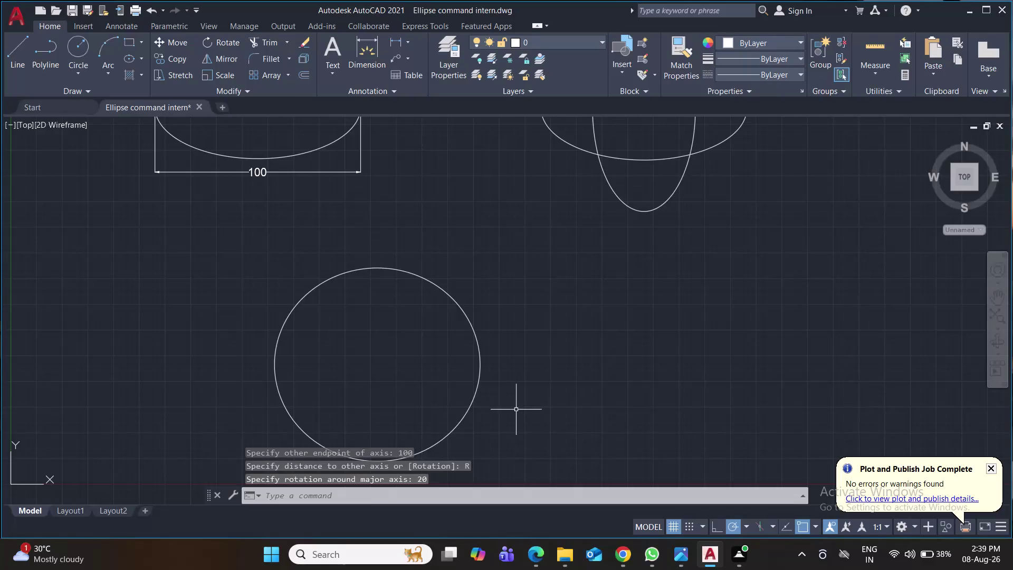
Pan to the circle-like ellipse and move it to a new spot with M.
middle_drag(516, 409, 336, 356)
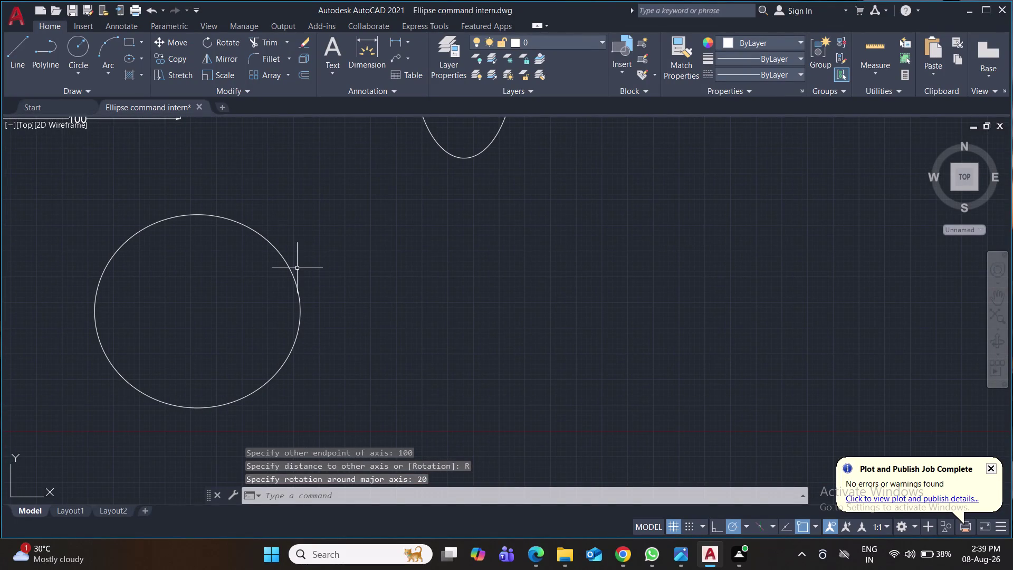
middle_drag(358, 227, 399, 257)
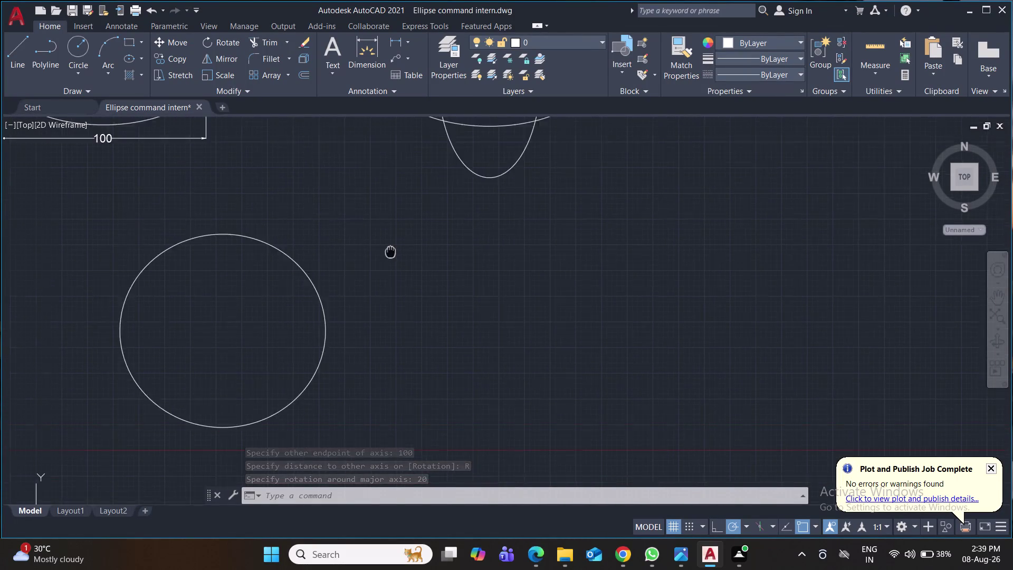
middle_drag(400, 257, 515, 256)
drag(452, 215, 458, 233)
click(215, 428)
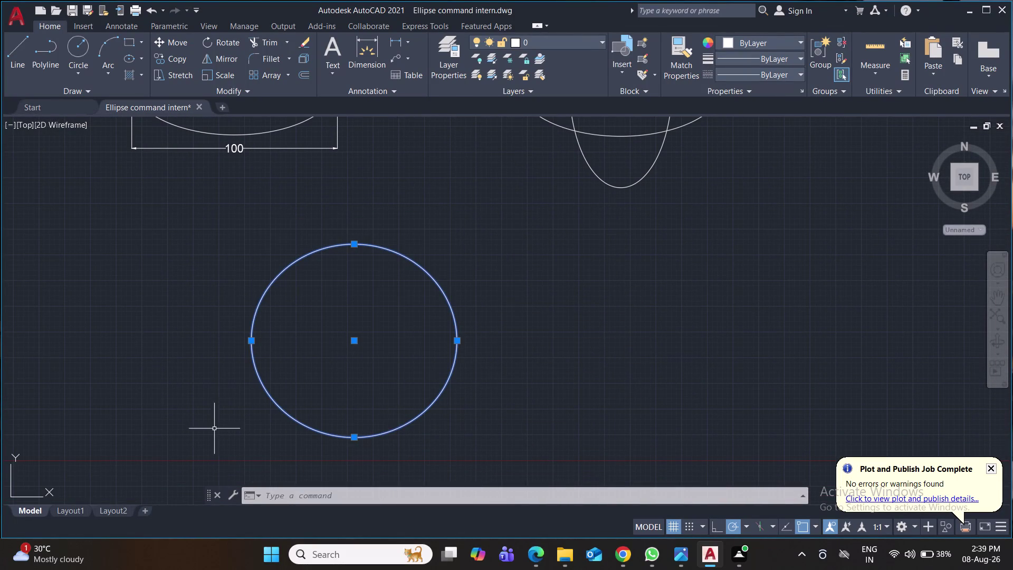
key(m)
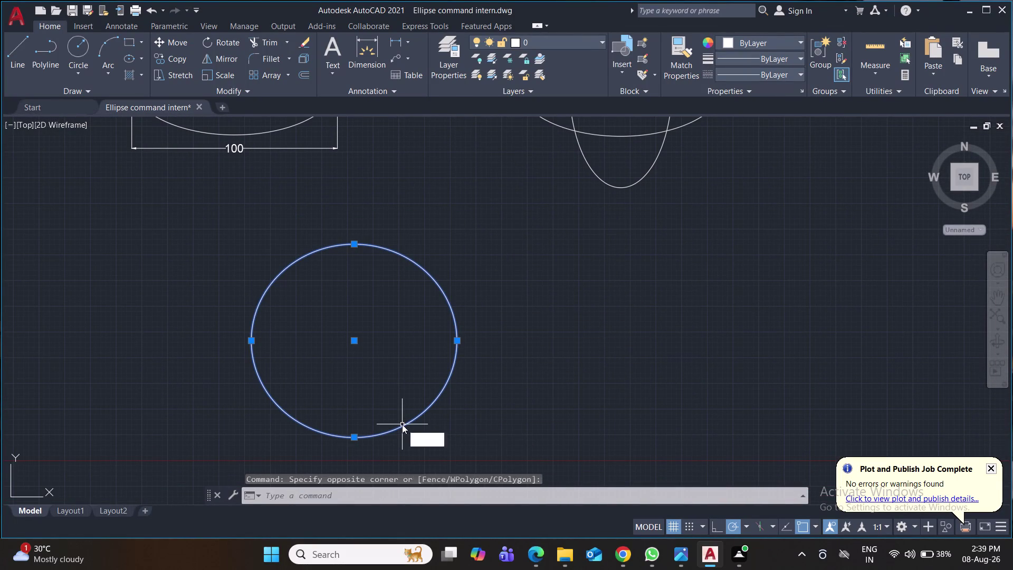
key(Return)
click(383, 368)
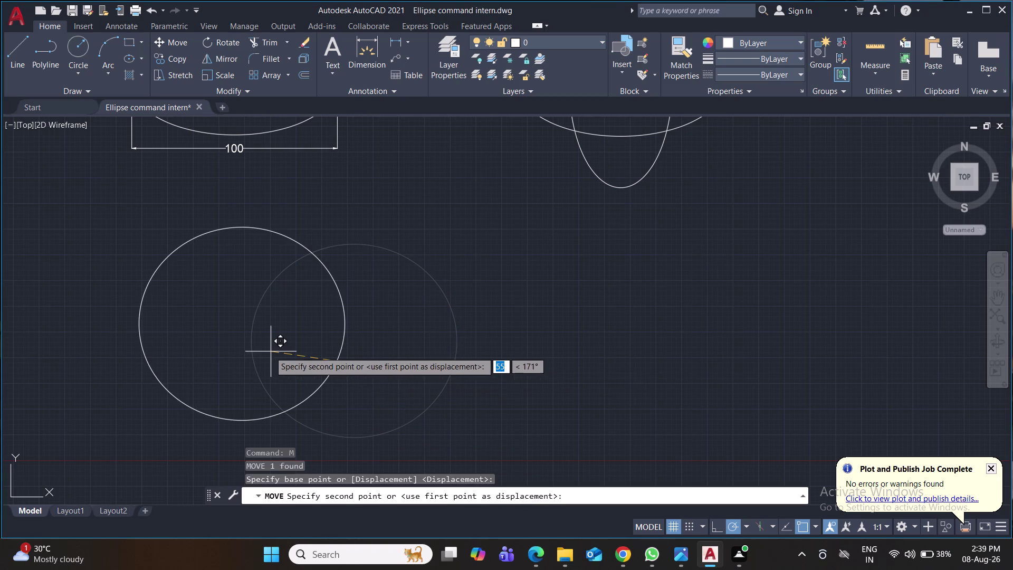
click(262, 359)
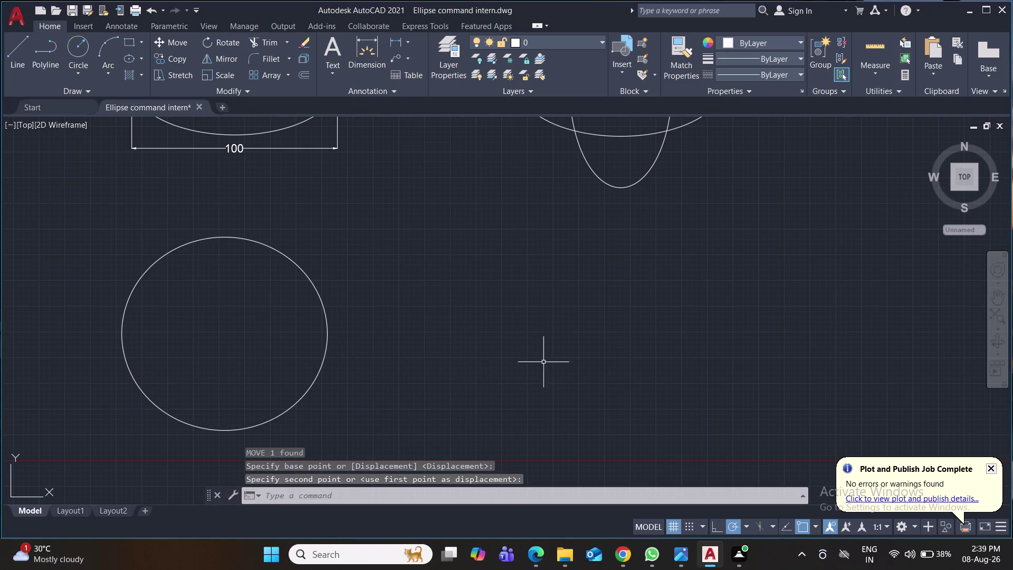
middle_drag(476, 374, 477, 349)
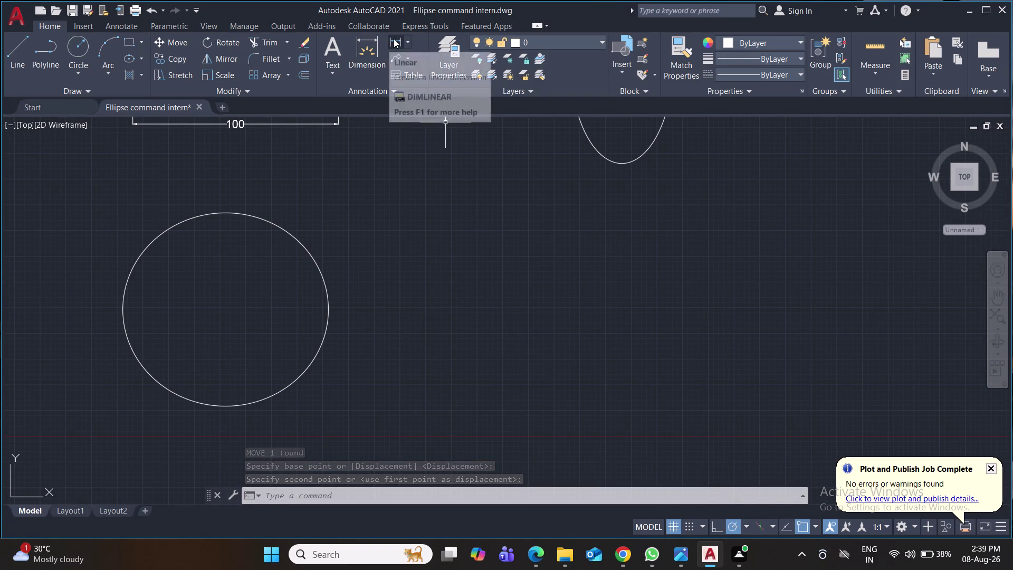
Dimension the ellipse's 100 width between its left and right quadrants, then save.
click(394, 39)
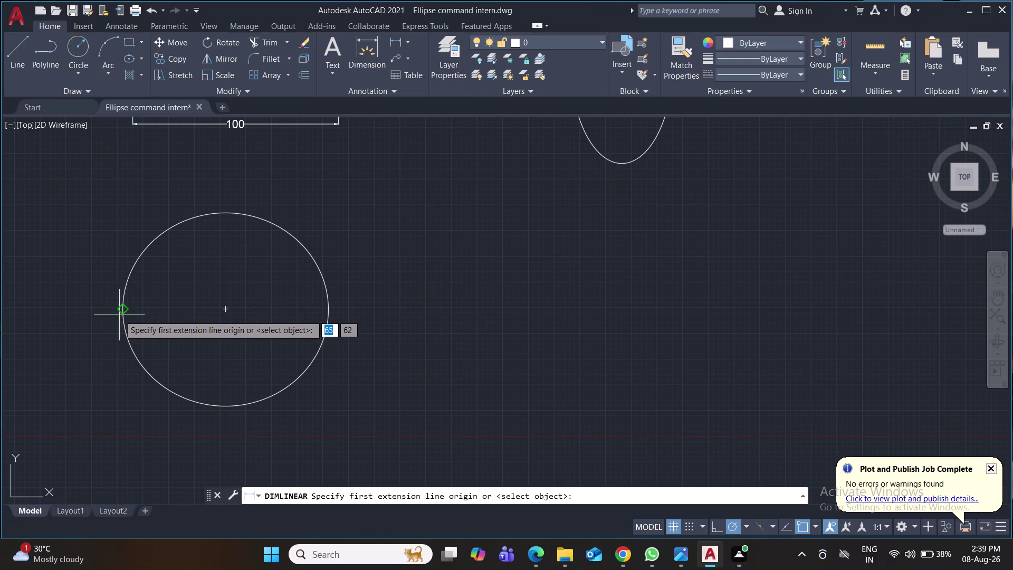
click(123, 309)
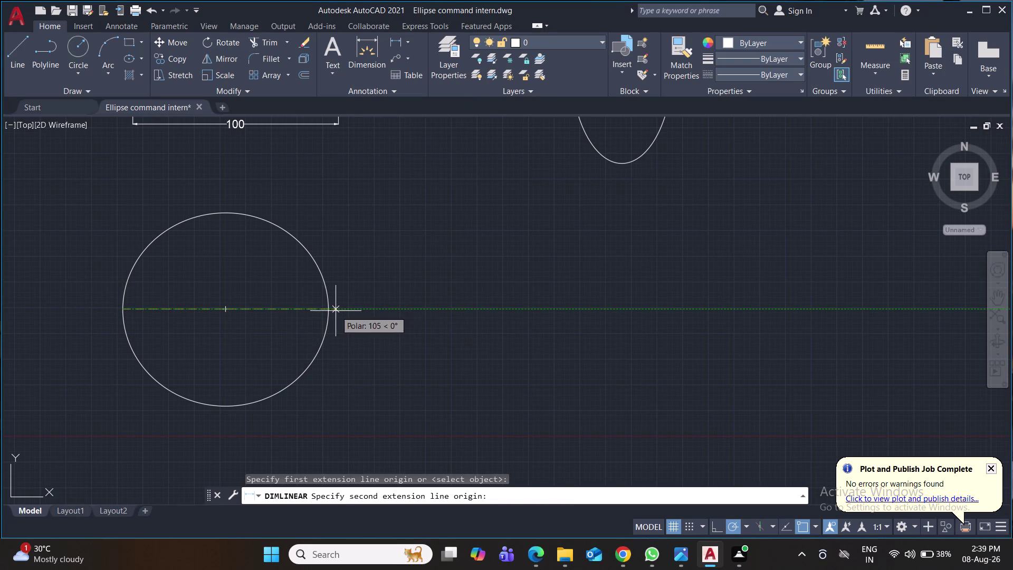
click(332, 312)
click(328, 441)
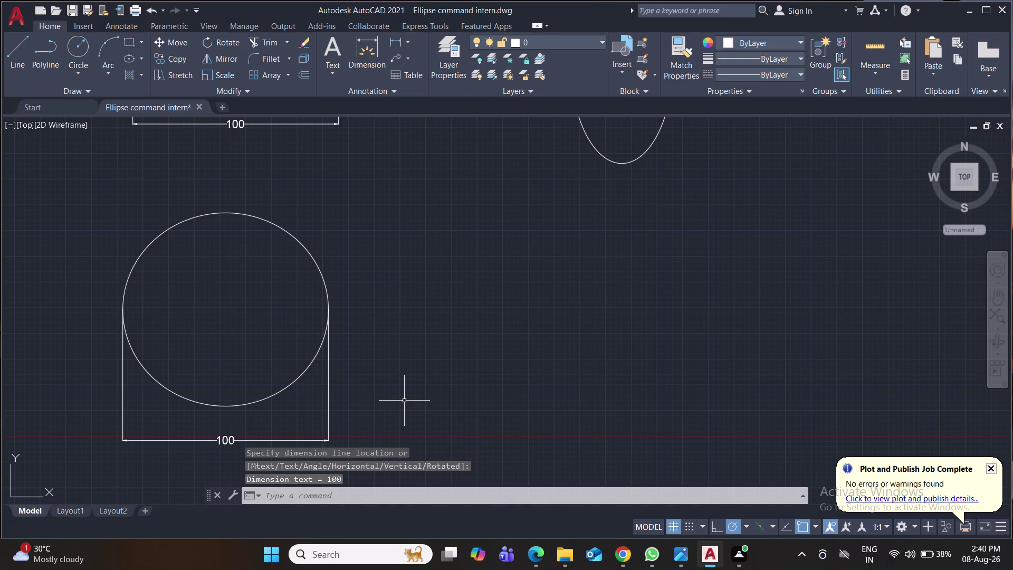
key(ctrl+s)
middle_drag(411, 392, 413, 356)
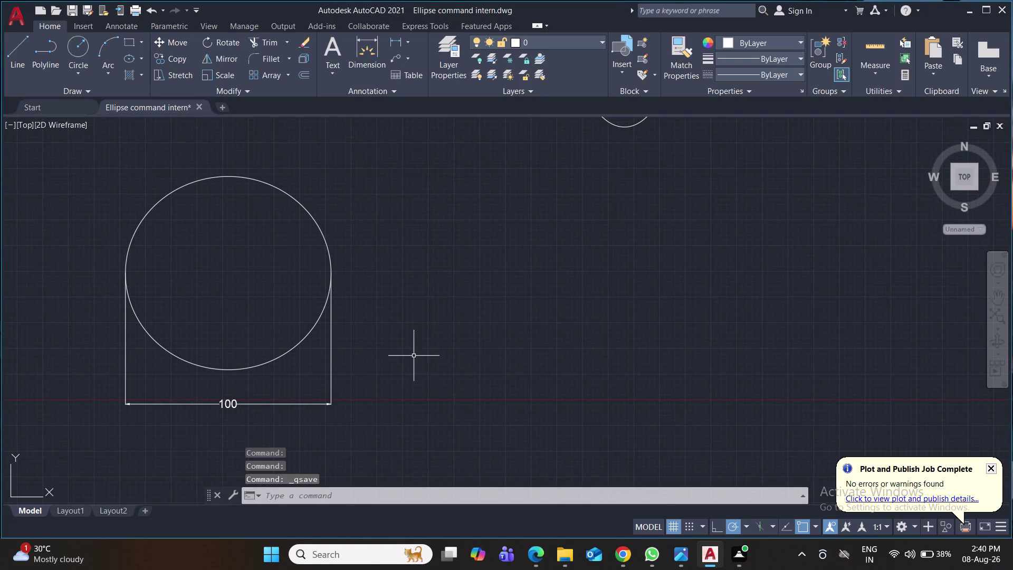
click(396, 57)
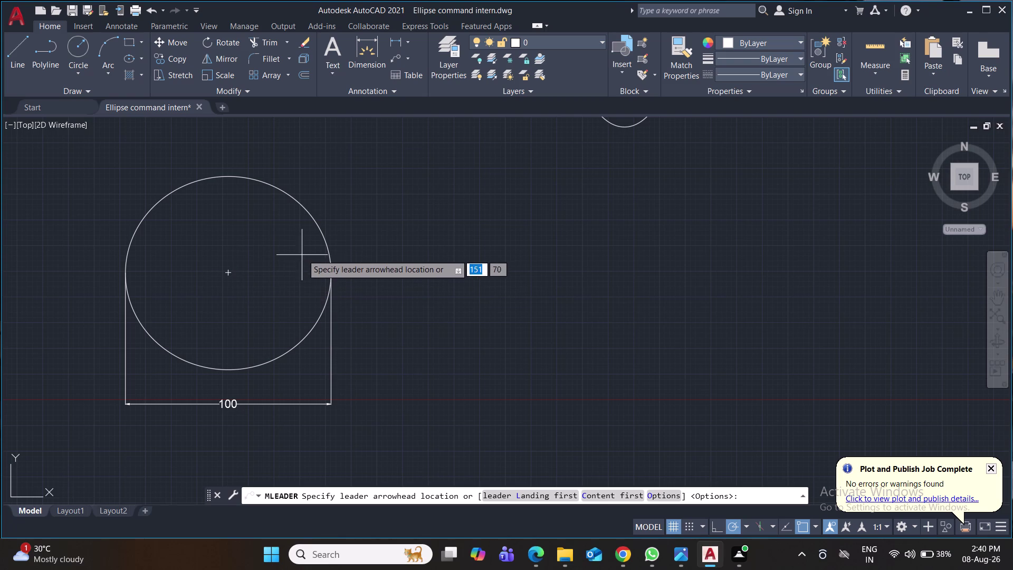
Add a multileader from the ellipse's upper-right edge reading 'Rotation of 20 degree'.
click(328, 244)
click(365, 241)
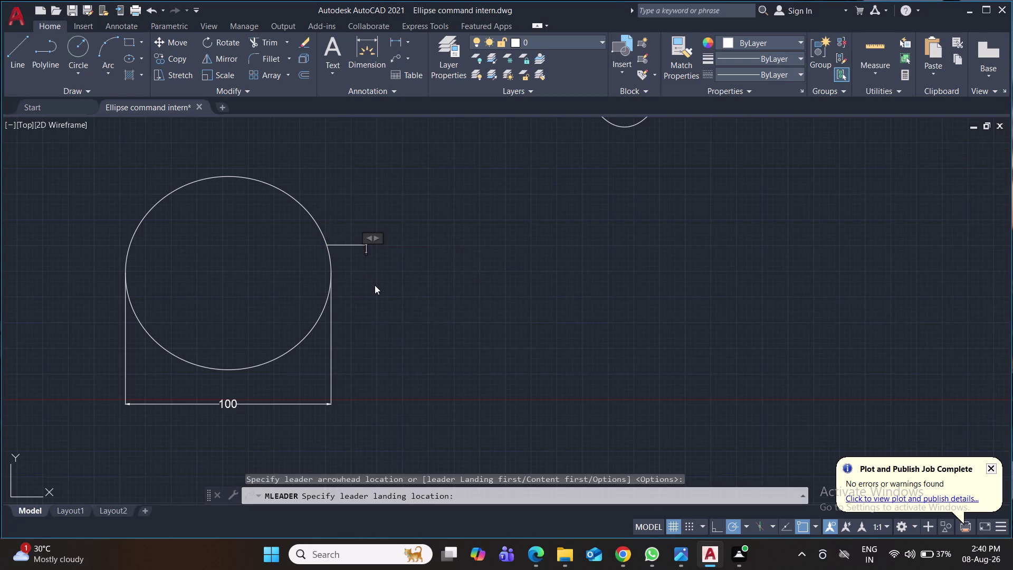
text(Ro)
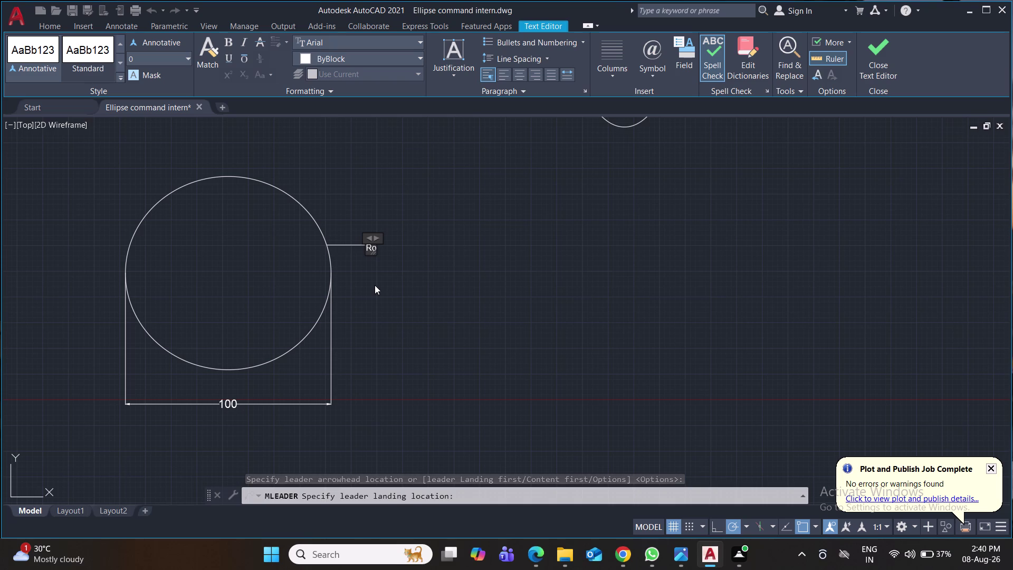
text(tation)
key(space)
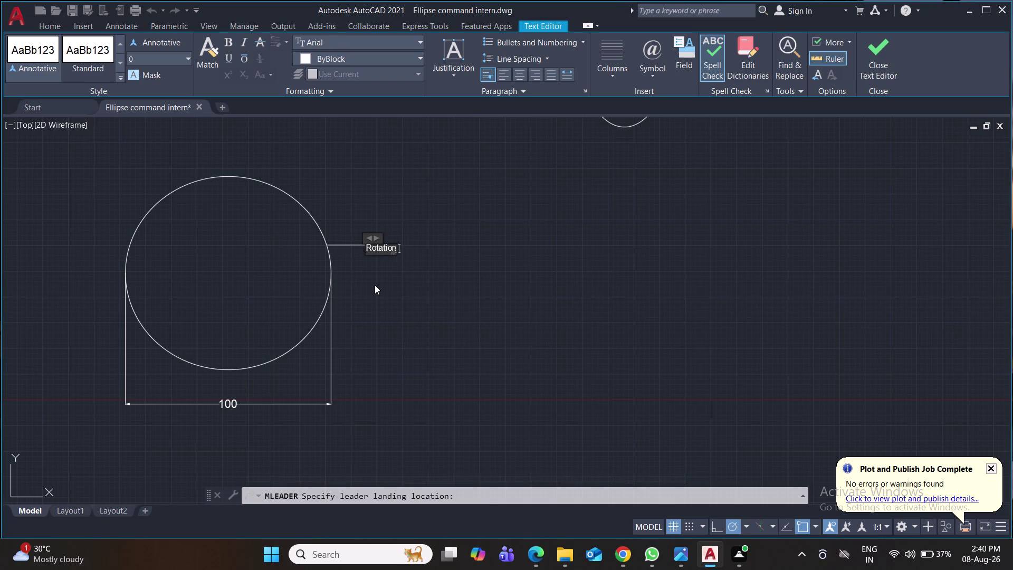
text(of 20)
key(space)
text(degree)
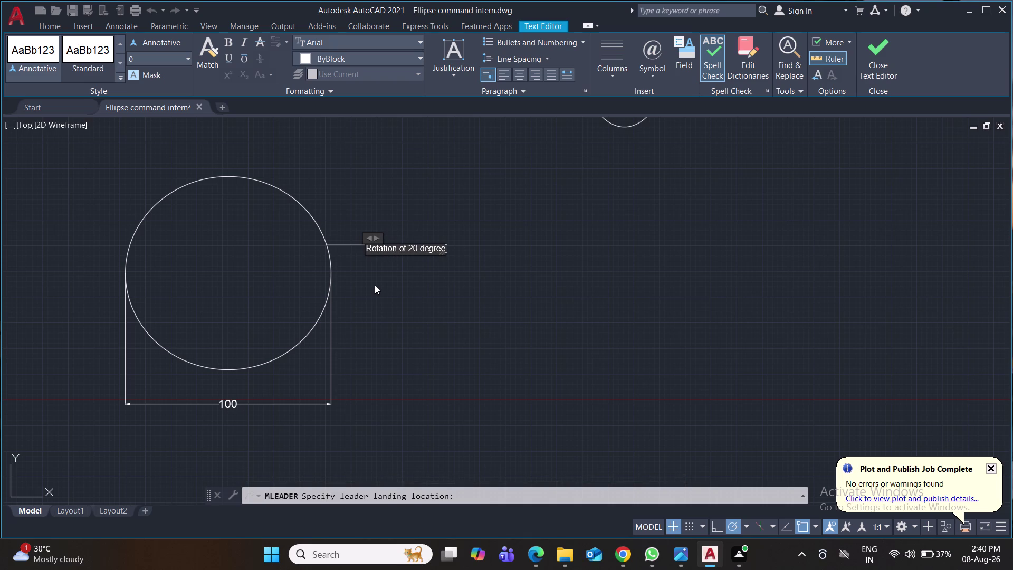
key(Return)
click(427, 306)
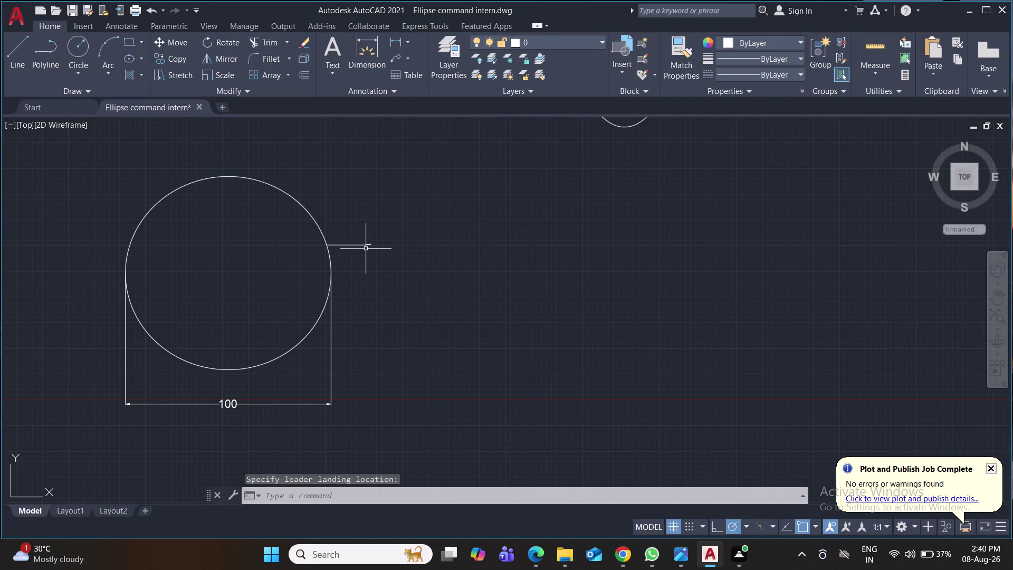
click(403, 94)
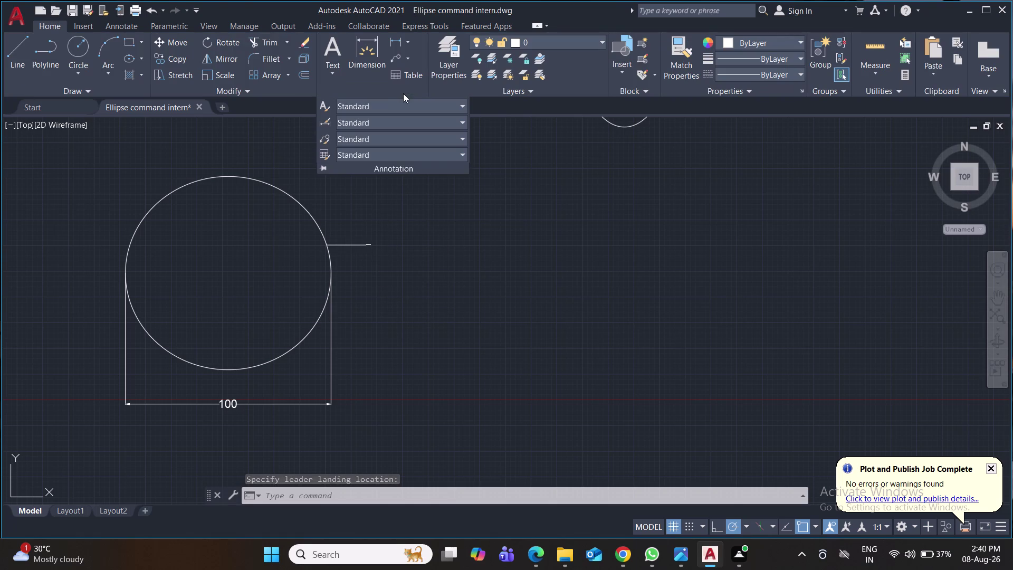
Change the Standard multileader style's text height to 4.
click(463, 139)
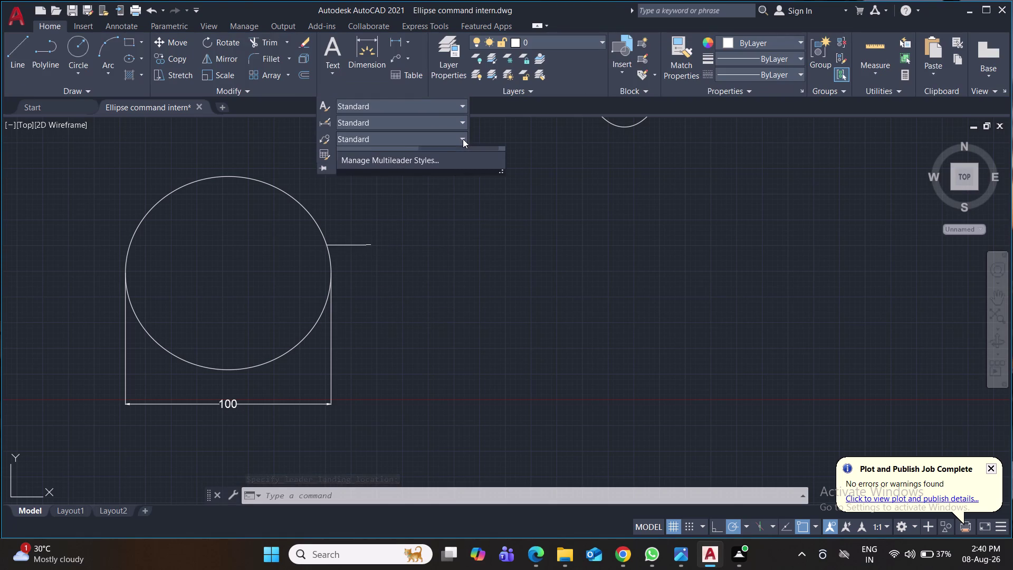
click(453, 219)
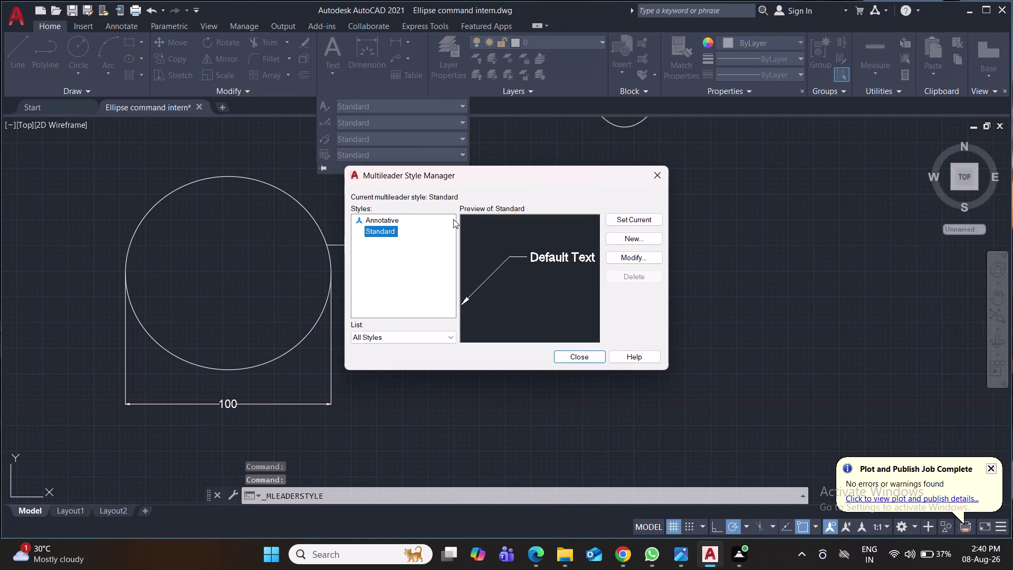
click(636, 259)
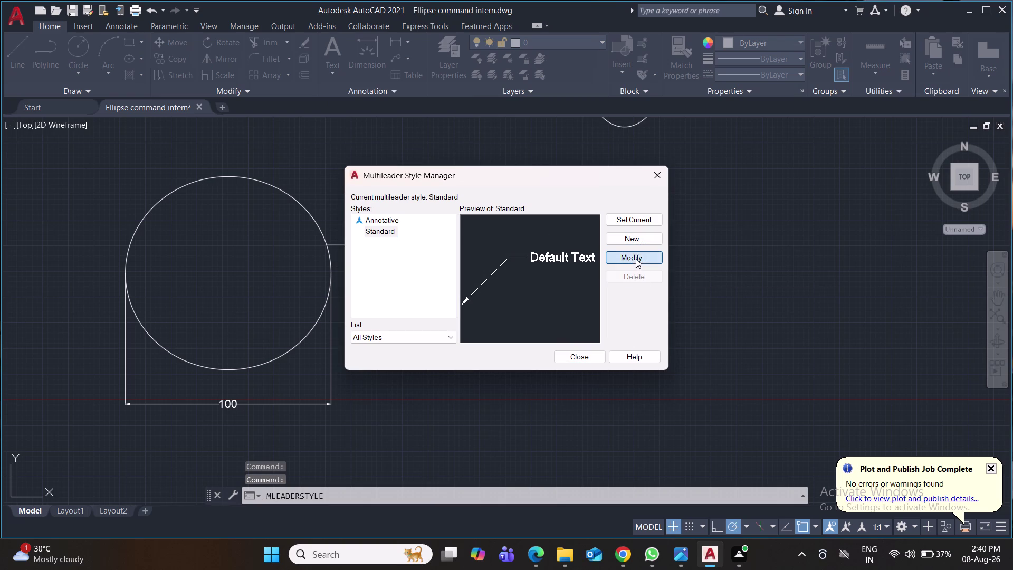
click(397, 140)
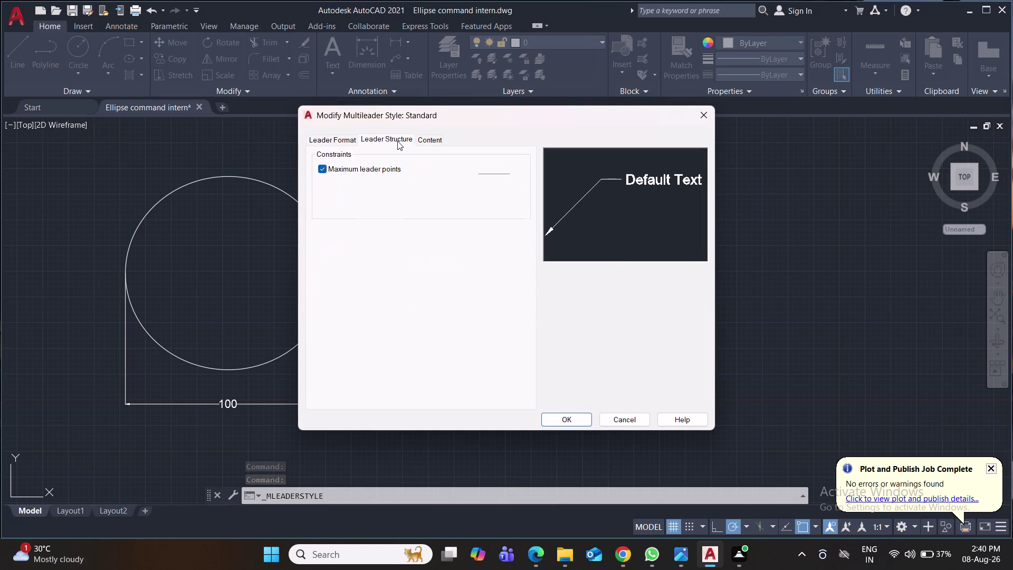
click(434, 140)
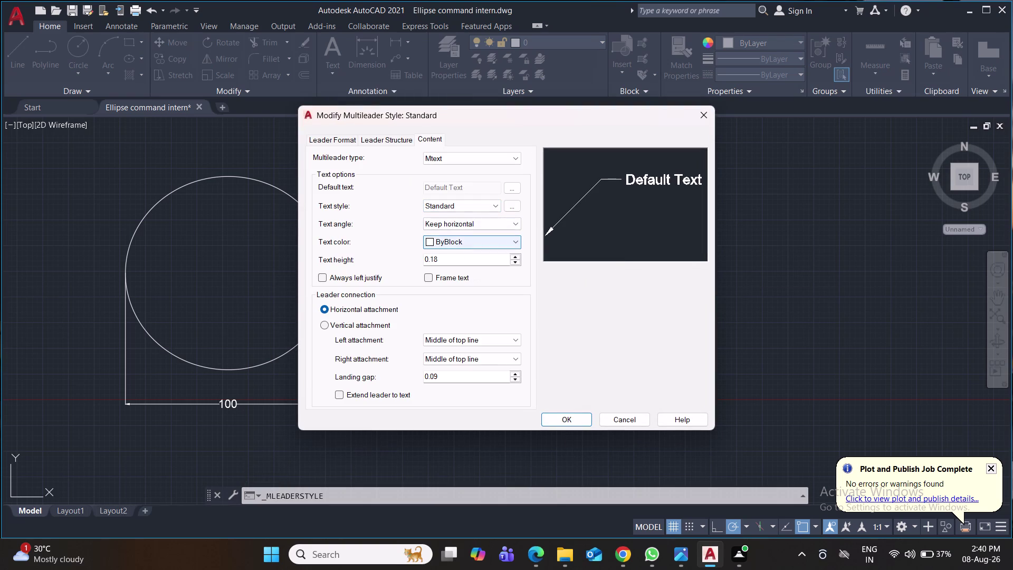
drag(467, 259, 409, 263)
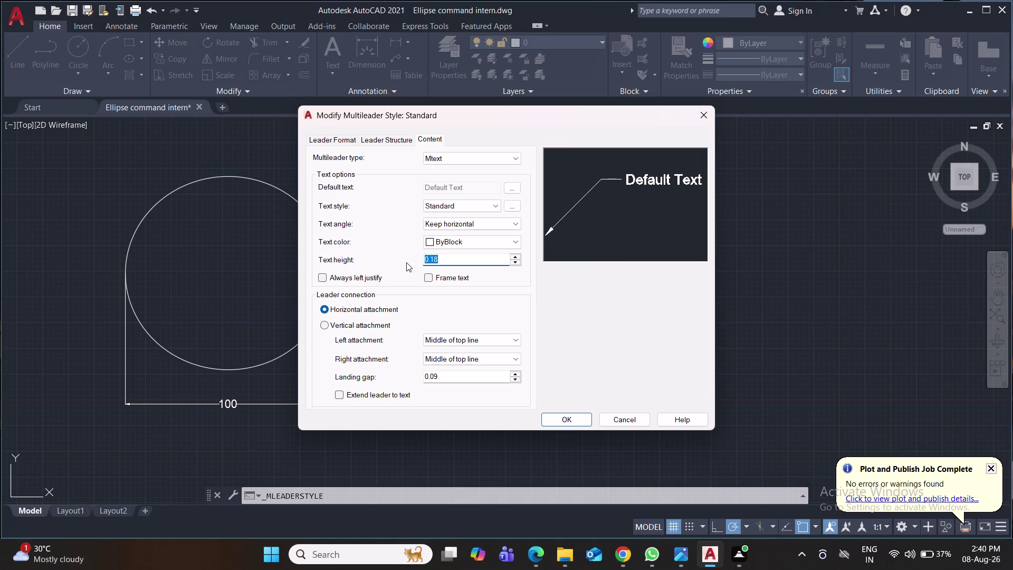
key(4)
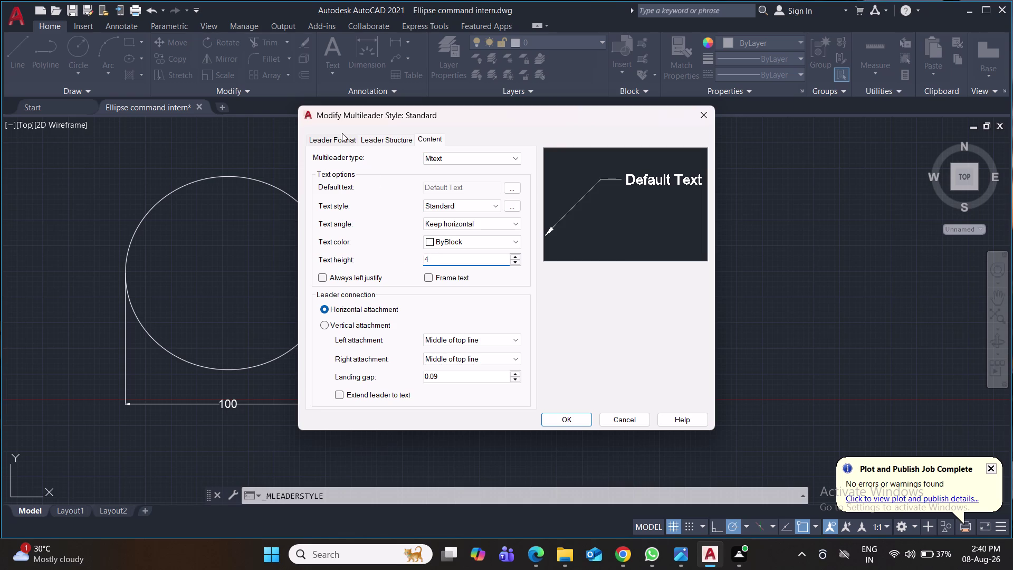
click(342, 131)
click(570, 424)
click(638, 219)
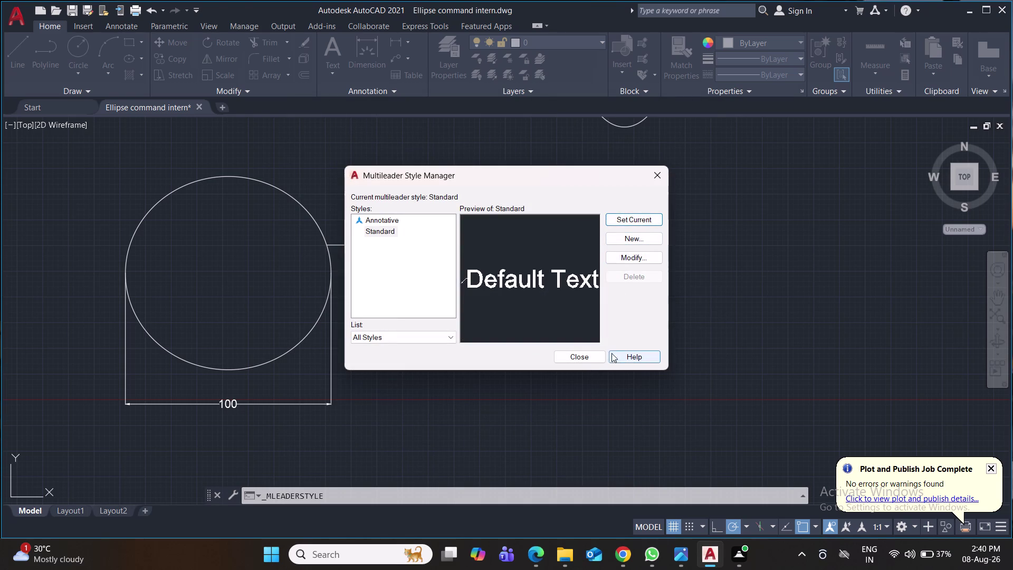
click(589, 359)
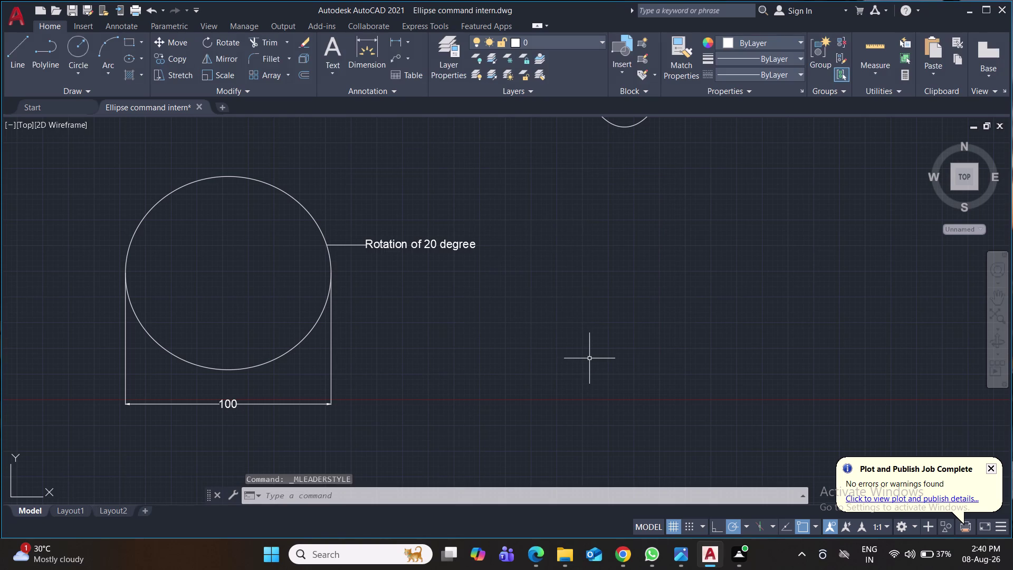
Draw a 100-unit horizontal line in the empty space right of the ellipse.
middle_drag(661, 334, 494, 341)
text(el)
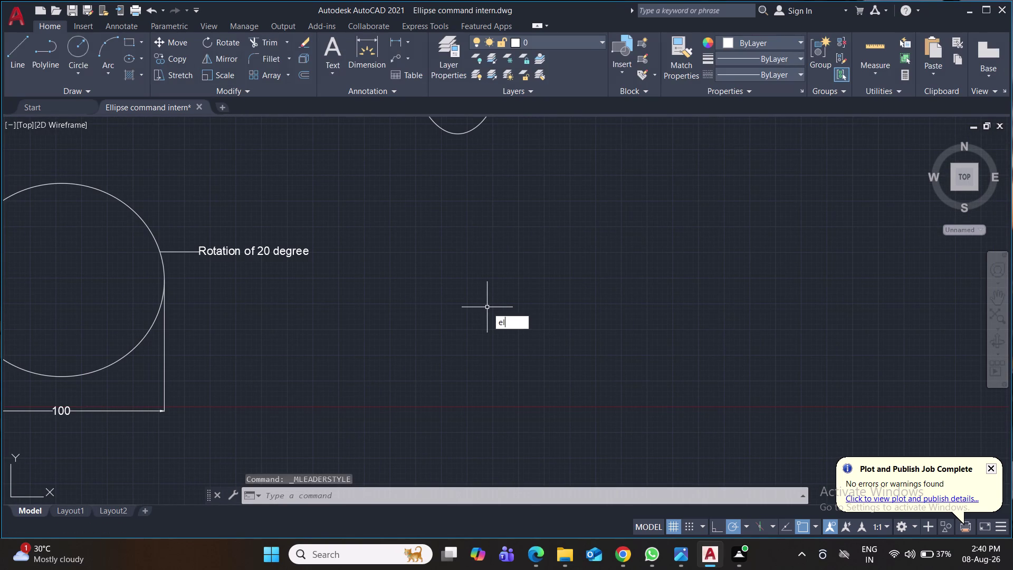
key(Return)
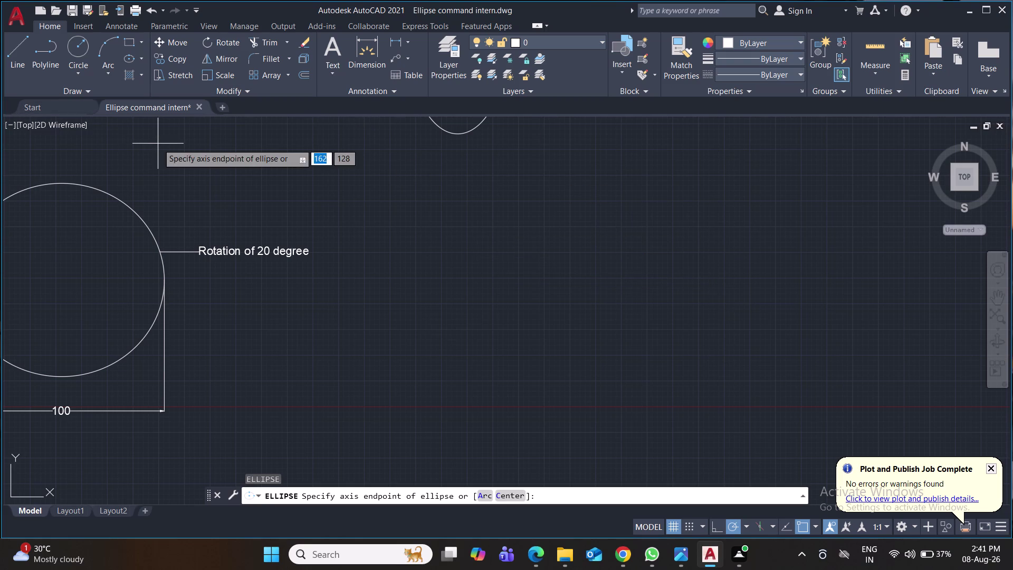
key(Escape)
click(15, 54)
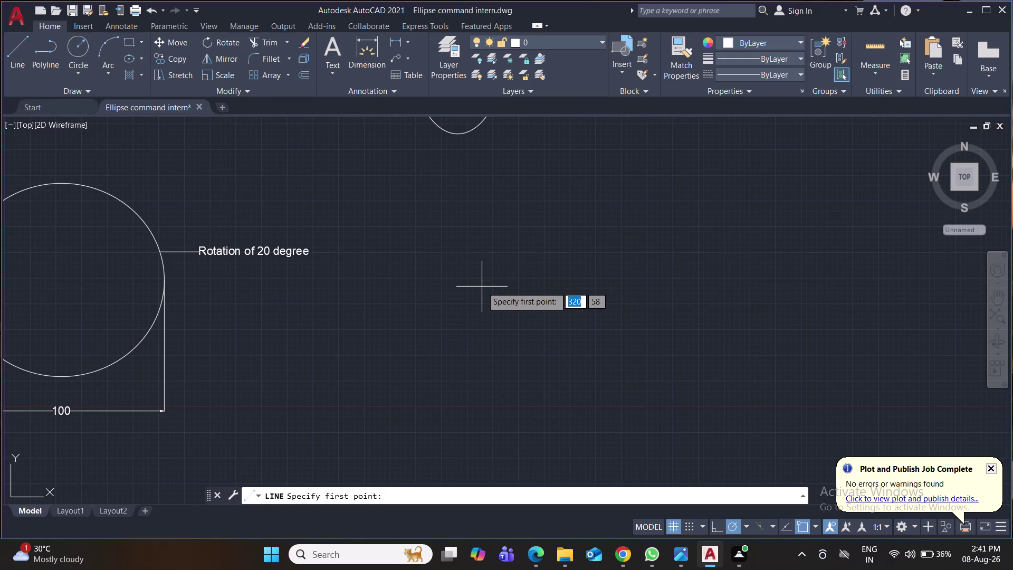
click(465, 280)
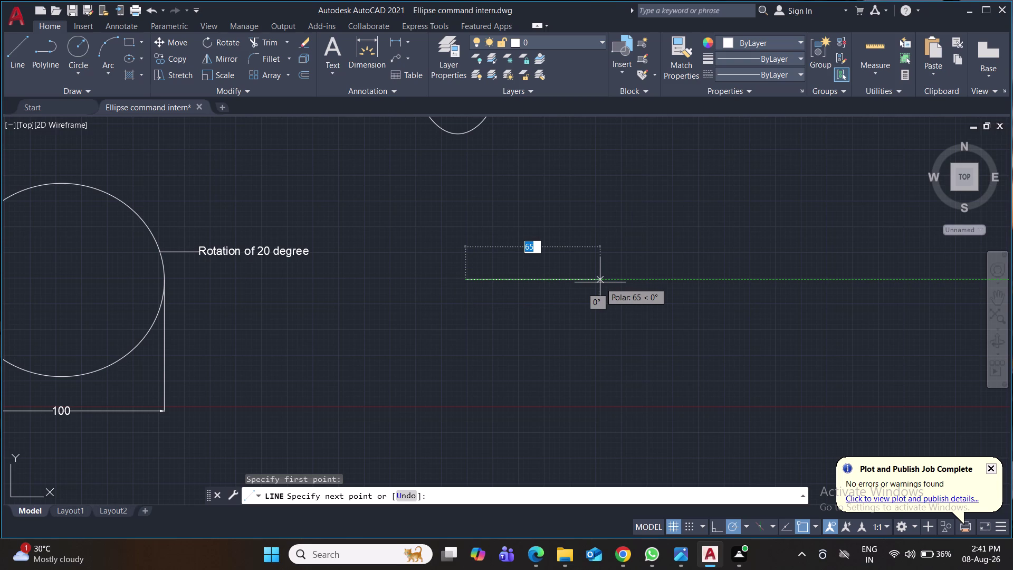
text(100)
key(Return)
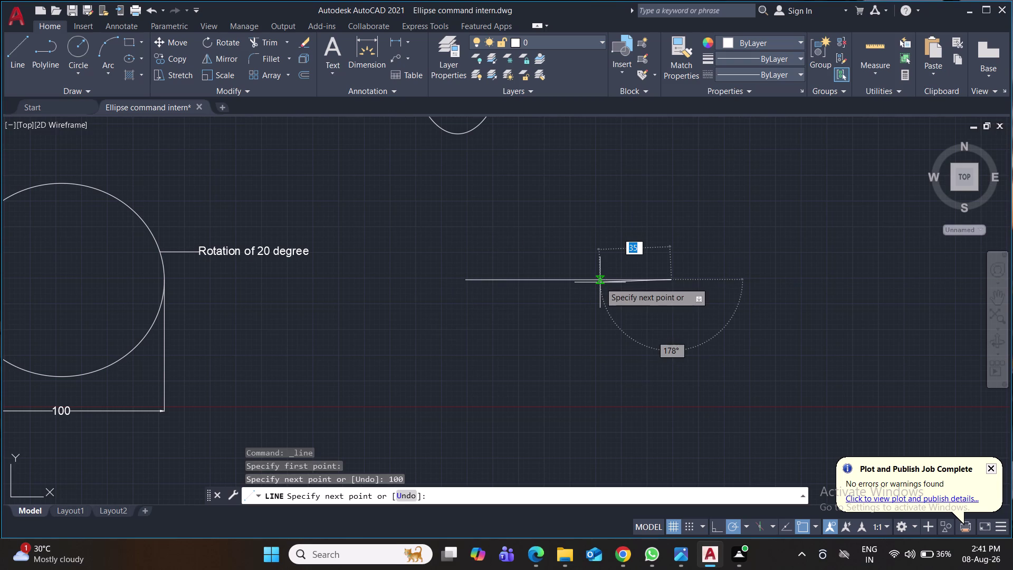
key(Return)
key(space)
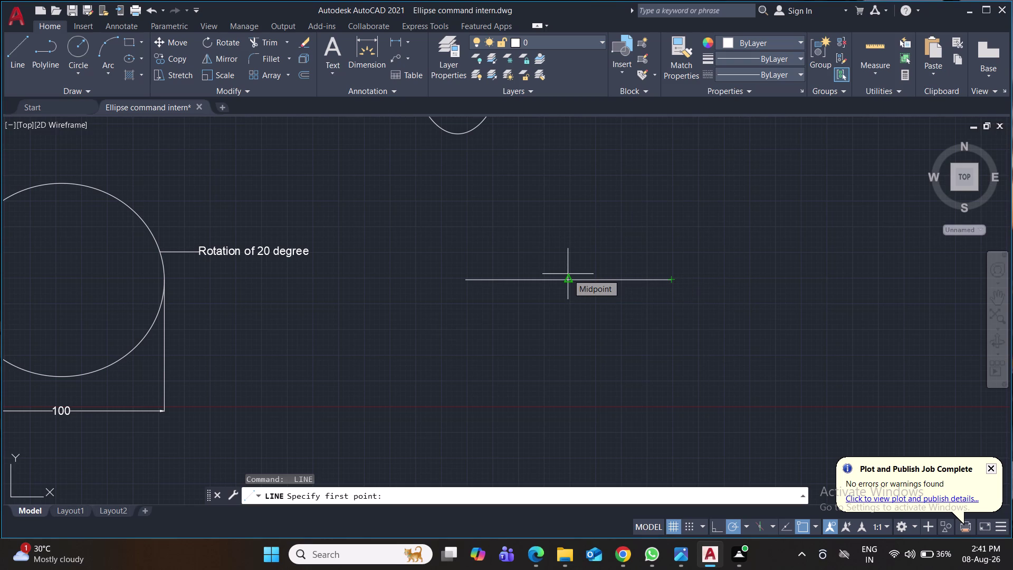
Undo the misplaced 50-unit segment and restart the Line command.
text(50)
key(Return)
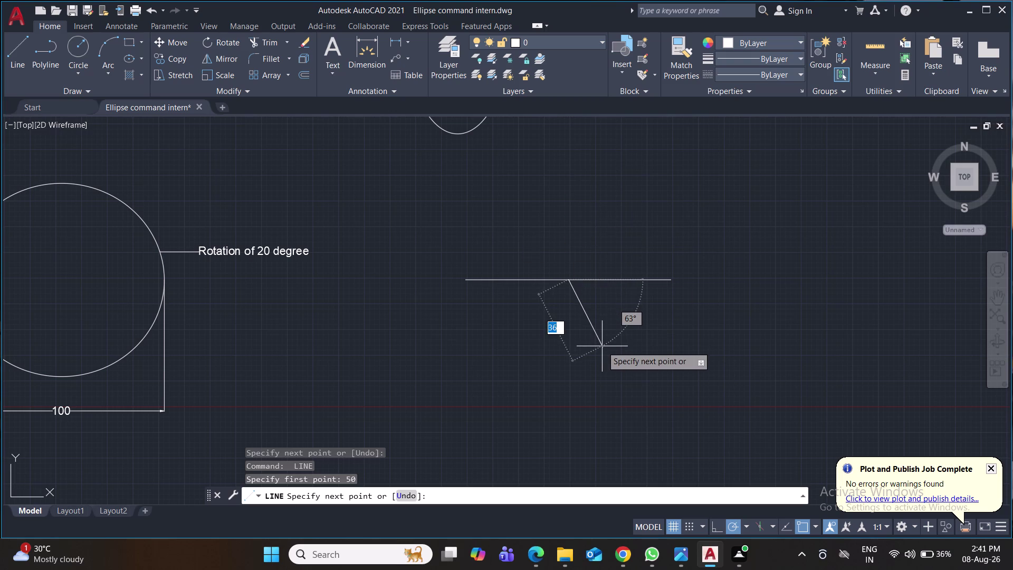
key(ctrl+z)
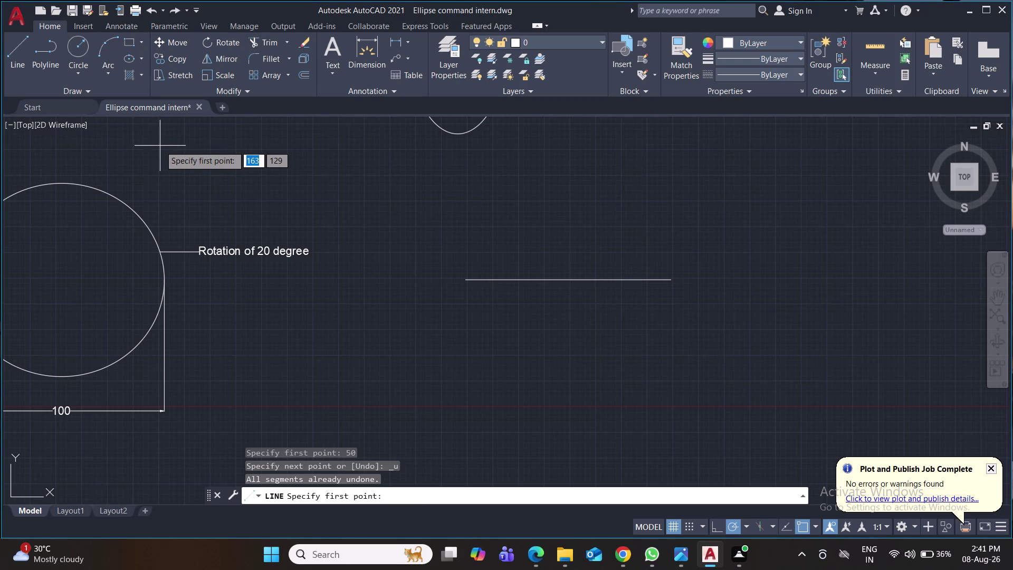
key(l)
key(Return)
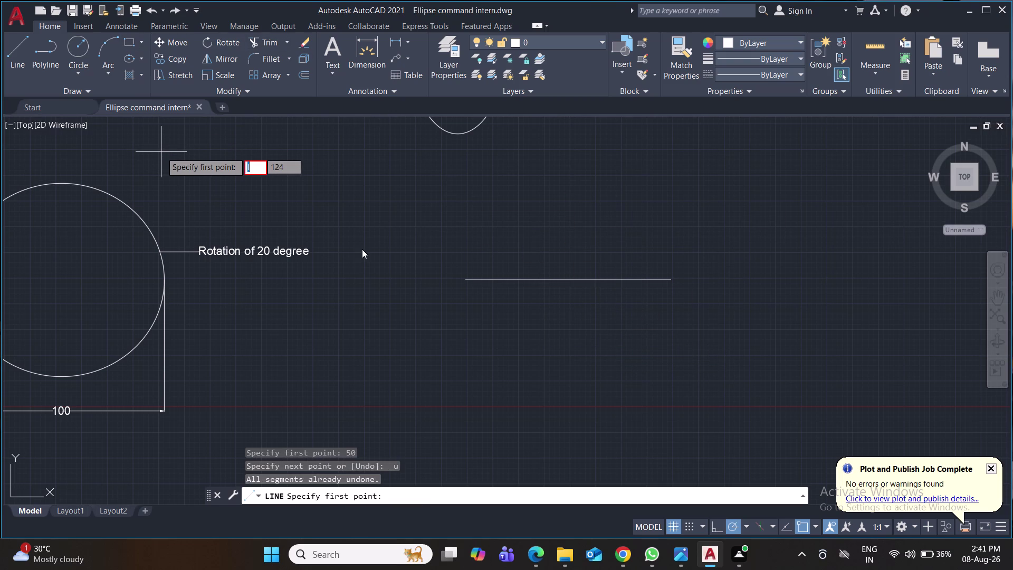
key(Escape)
key(l)
key(Return)
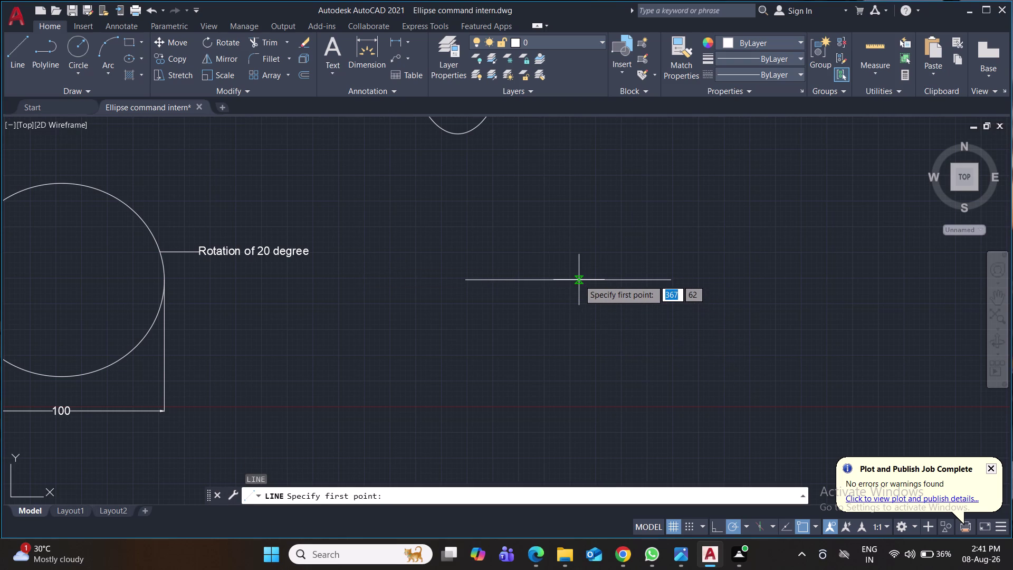
Draw a 50-unit vertical line up from the horizontal line's midpoint.
click(568, 279)
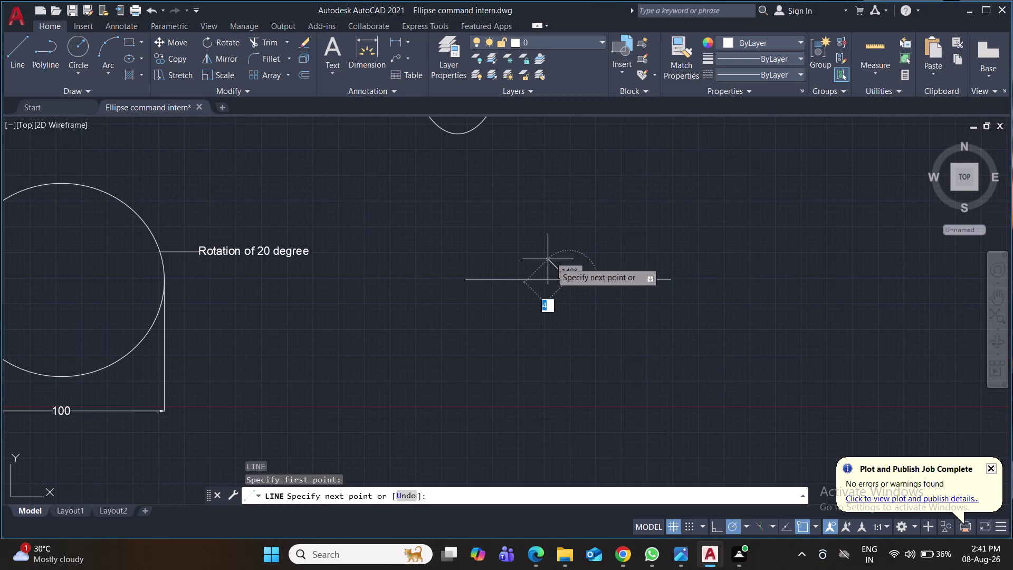
text(50)
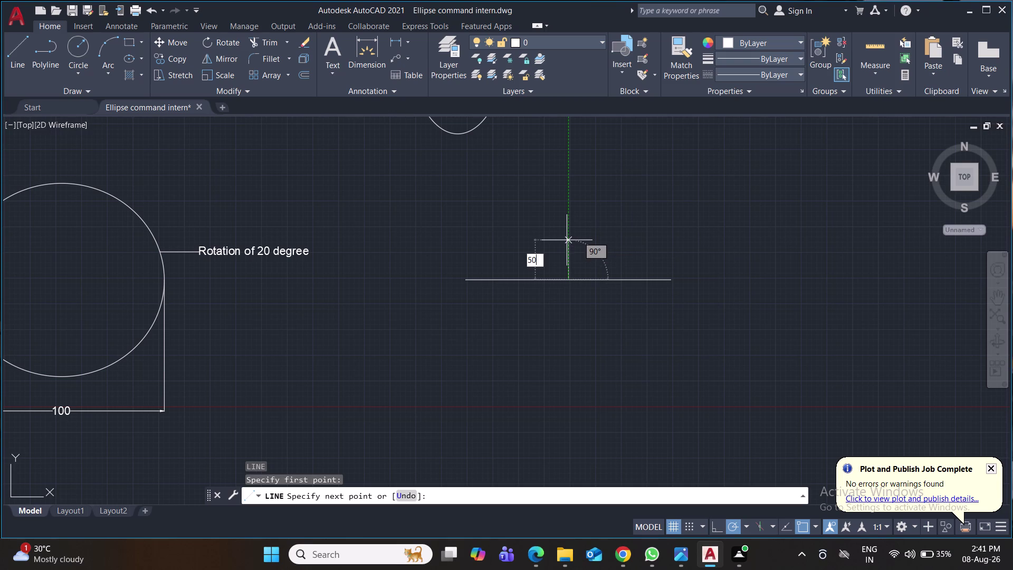
key(Return)
key(Return)
key(space)
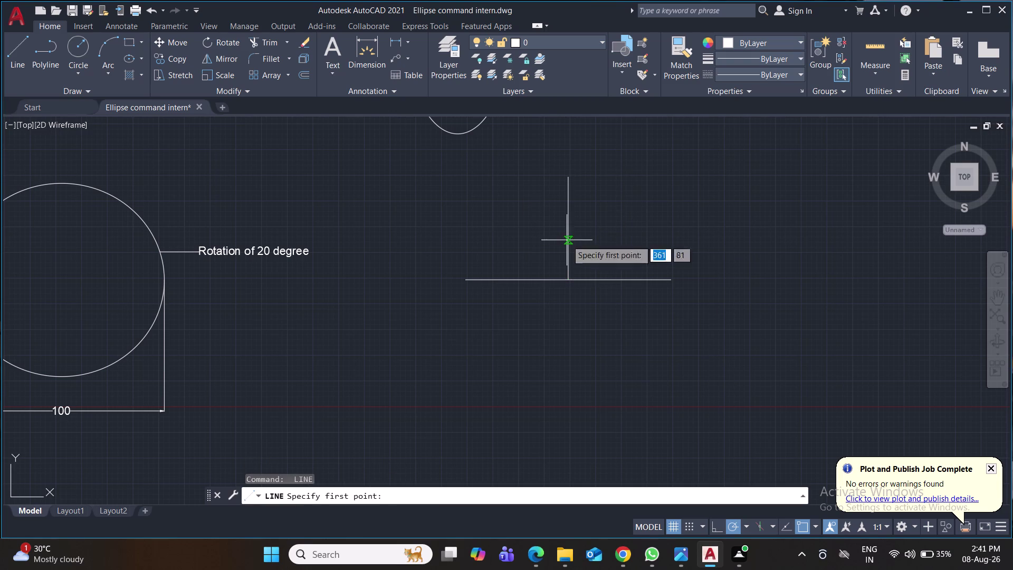
click(569, 280)
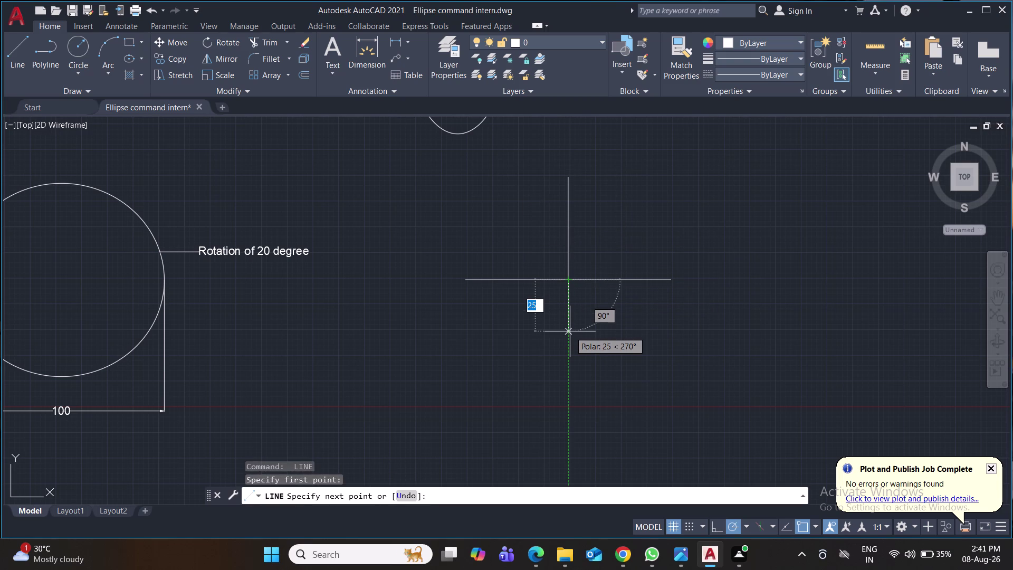
key(Escape)
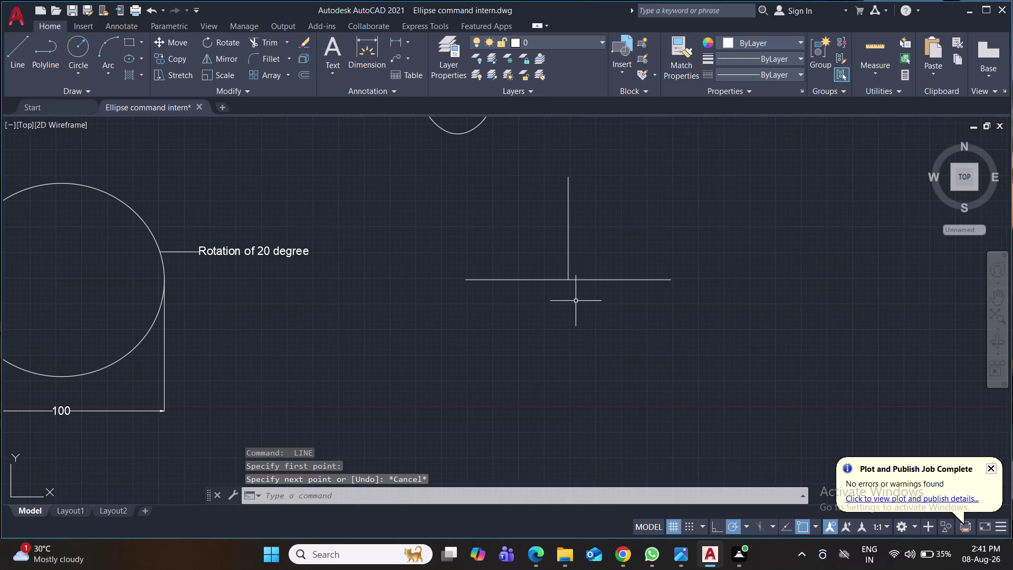
Delete the too-long vertical line.
click(566, 261)
click(569, 262)
click(569, 261)
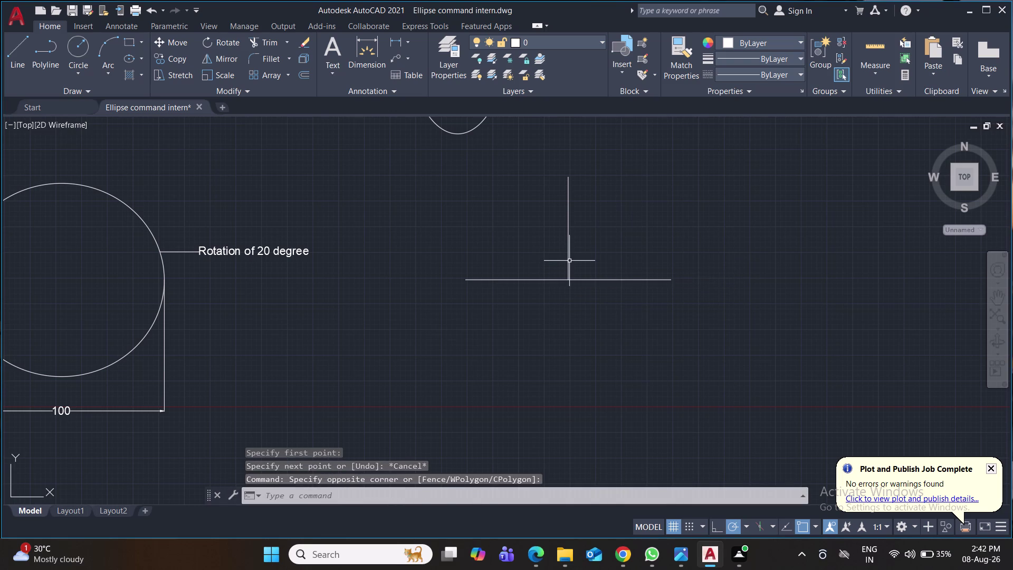
key(Delete)
click(567, 257)
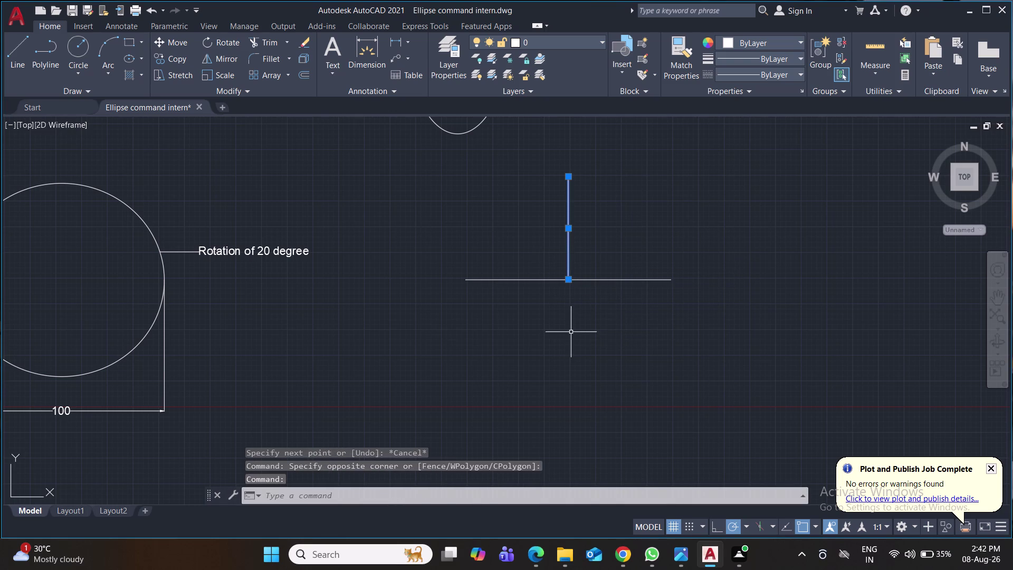
key(Delete)
Draw 25-unit lines up and down from the midpoint, then save.
key(l)
key(Return)
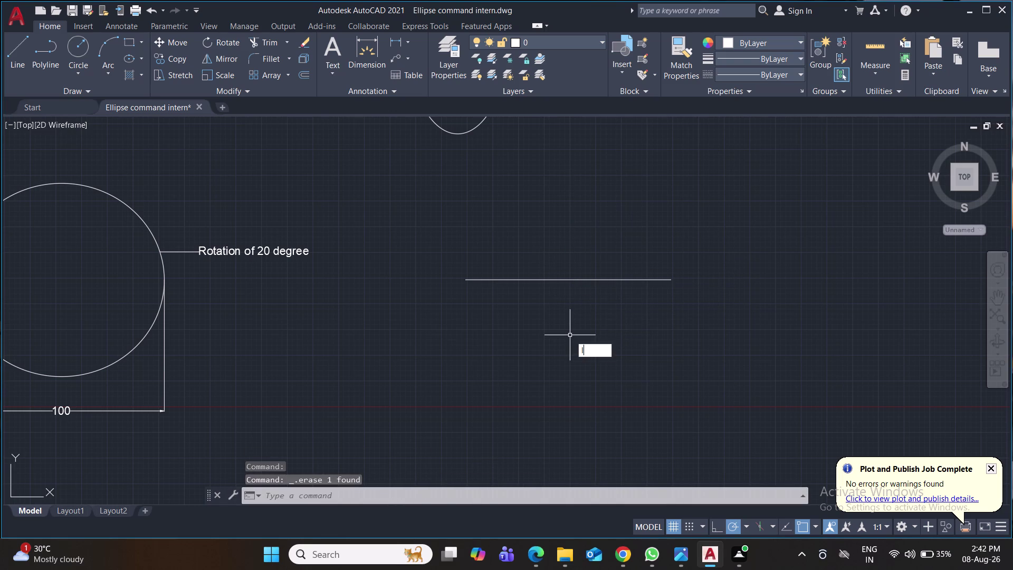
click(568, 282)
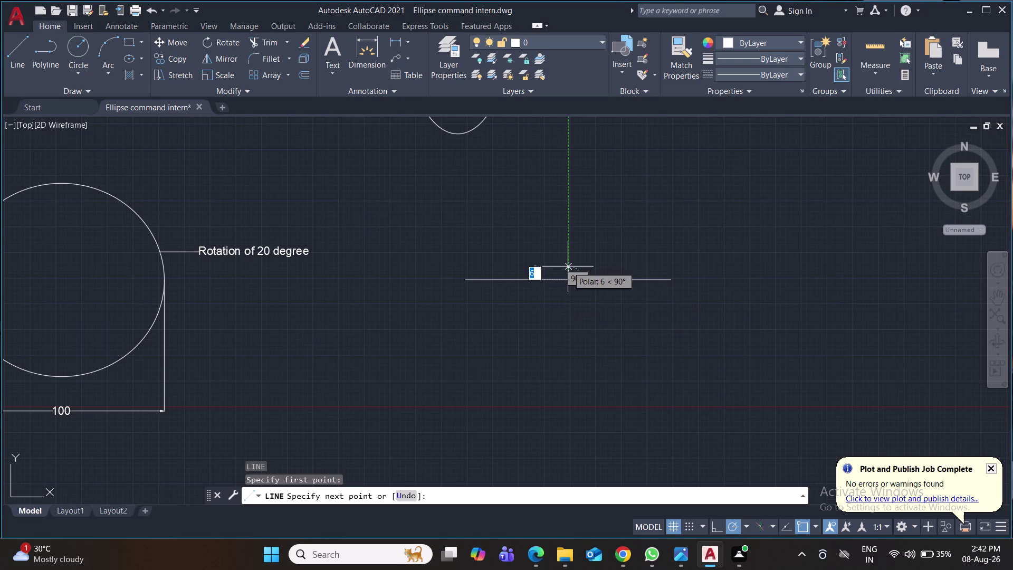
text(25)
key(Return)
key(Return)
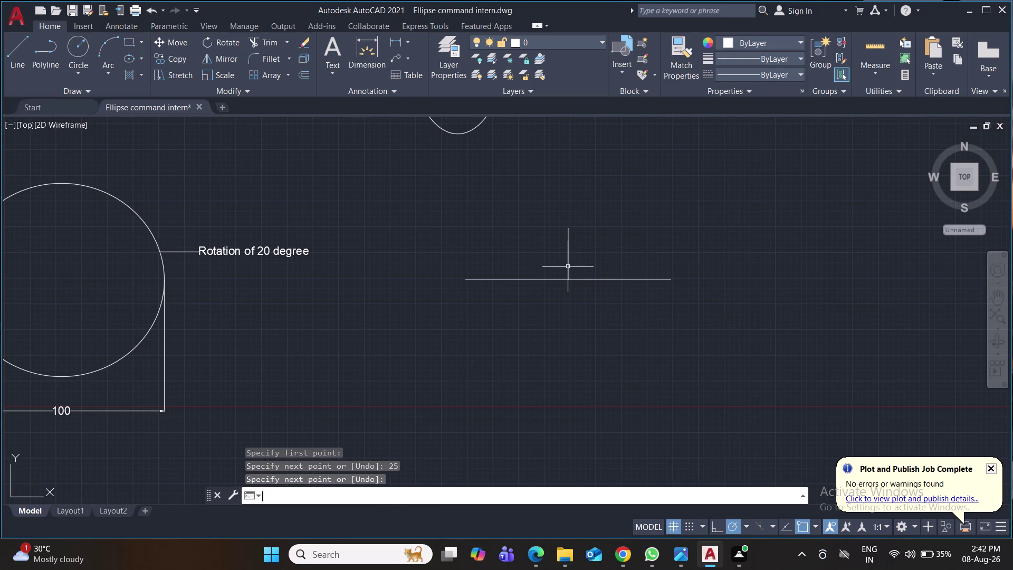
key(space)
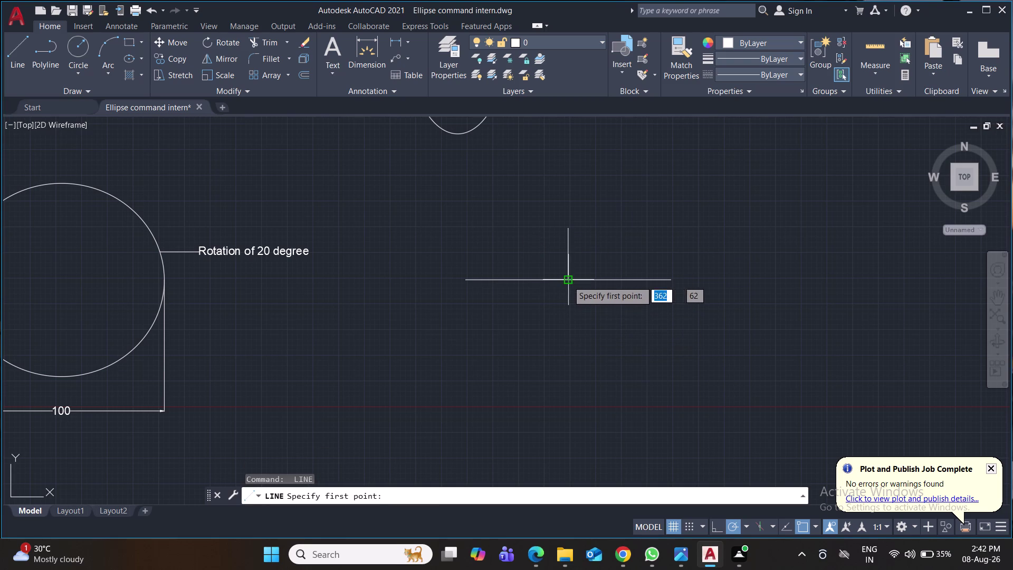
click(568, 281)
text(25)
key(Return)
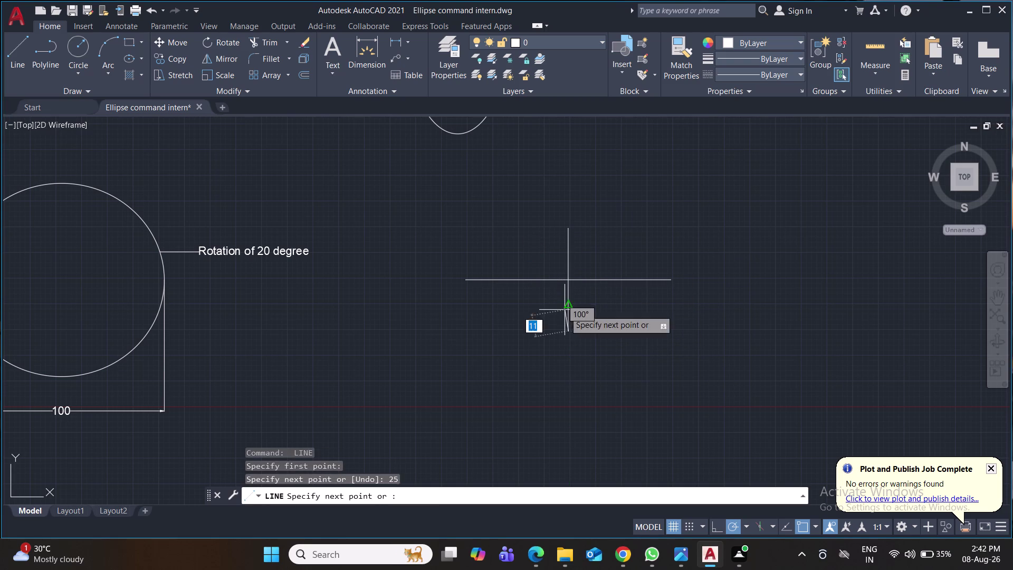
key(Return)
key(ctrl+s)
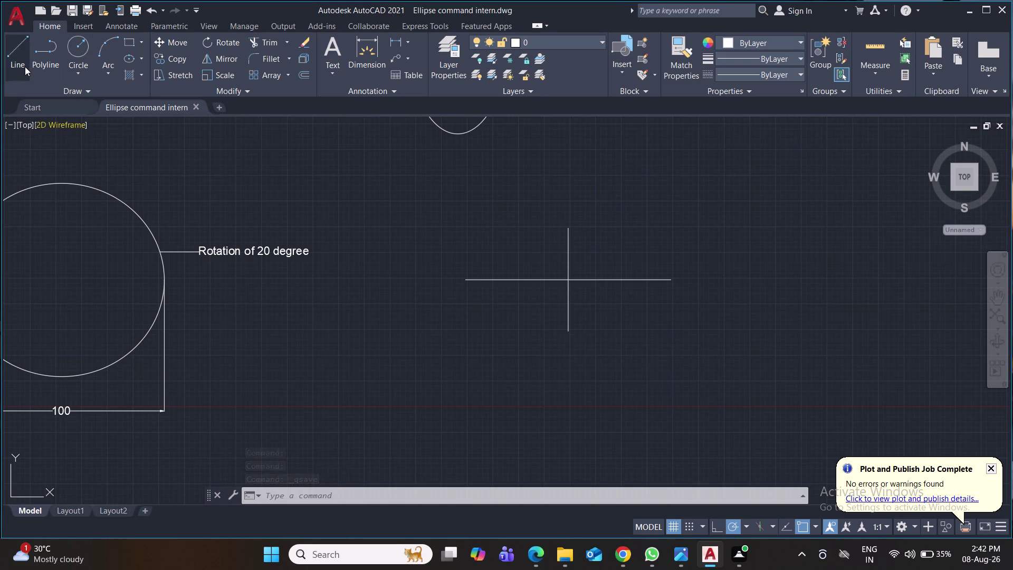
Draw an elliptical arc on the vertical line's endpoints, other axis 50, from 45° to 270°, and save.
text(el)
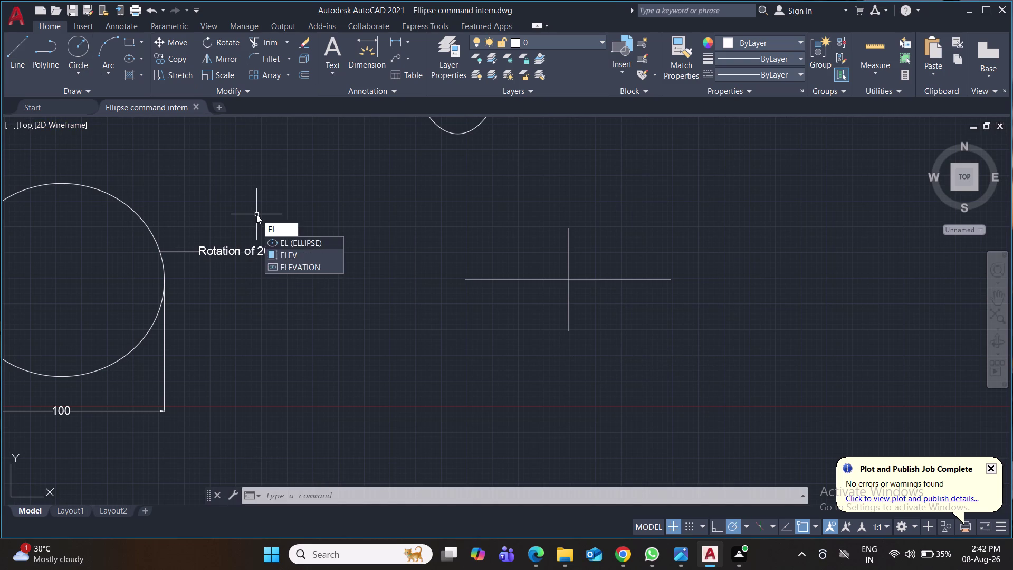
key(Return)
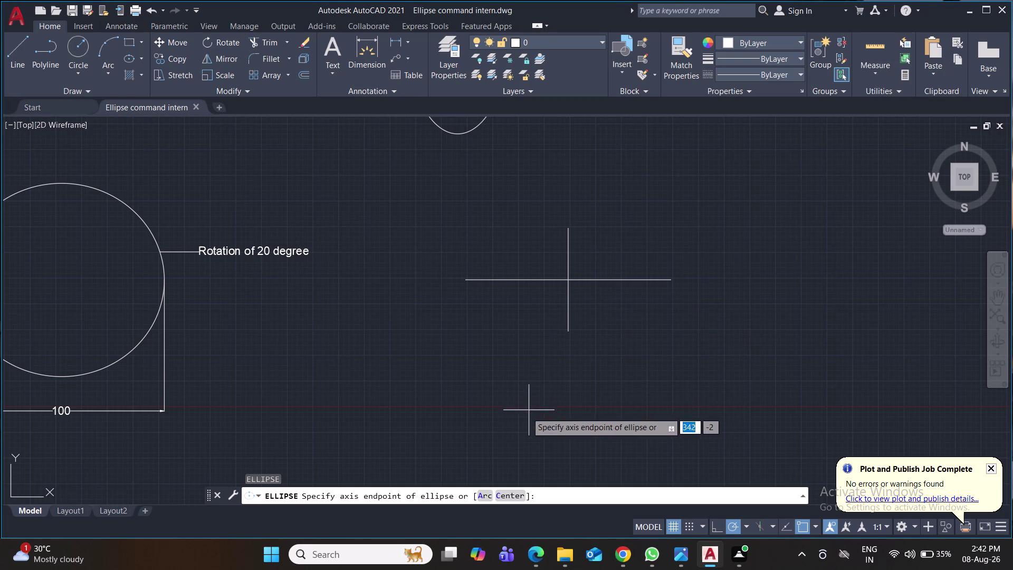
click(481, 491)
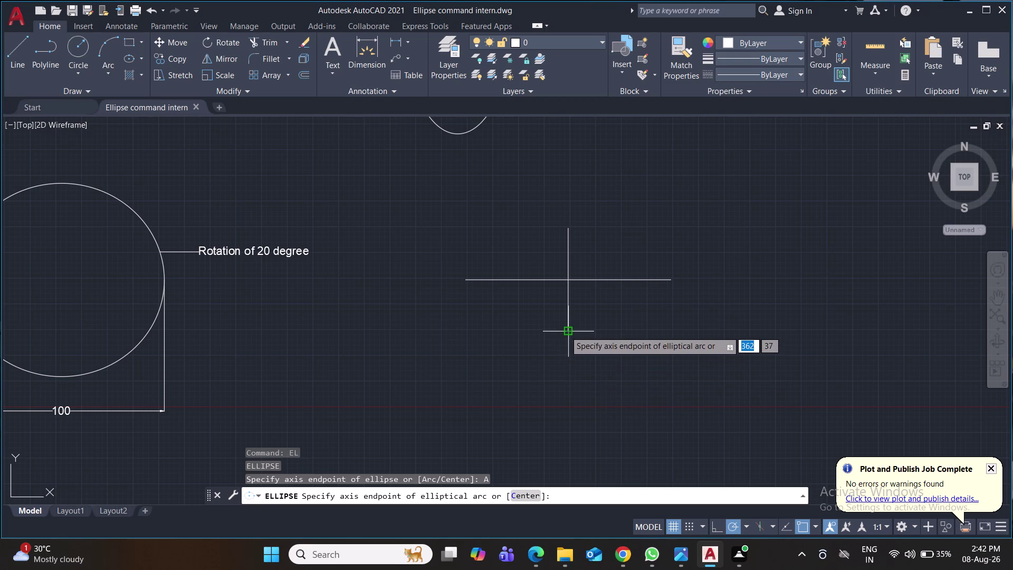
click(565, 330)
click(568, 230)
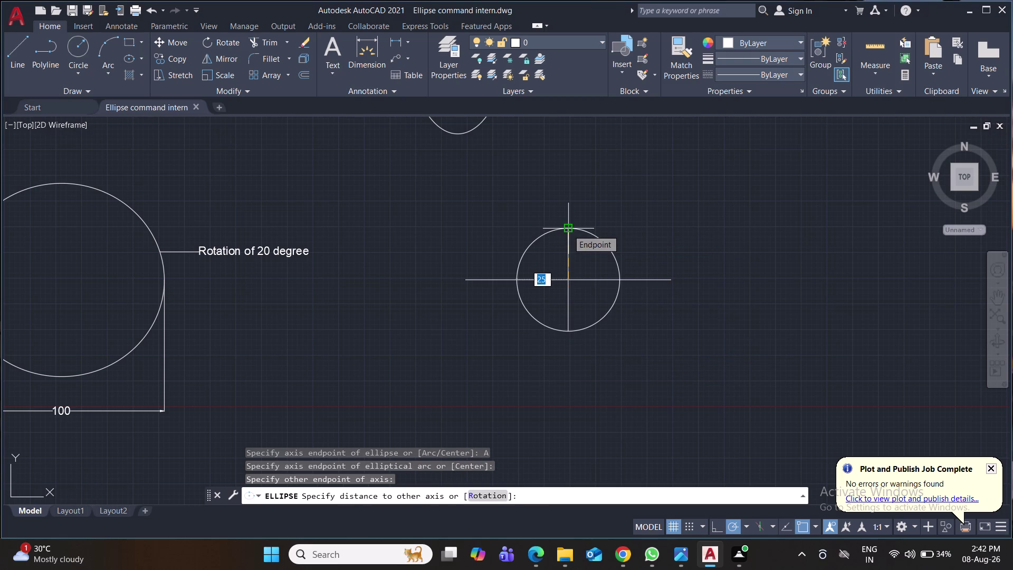
text(50)
key(Return)
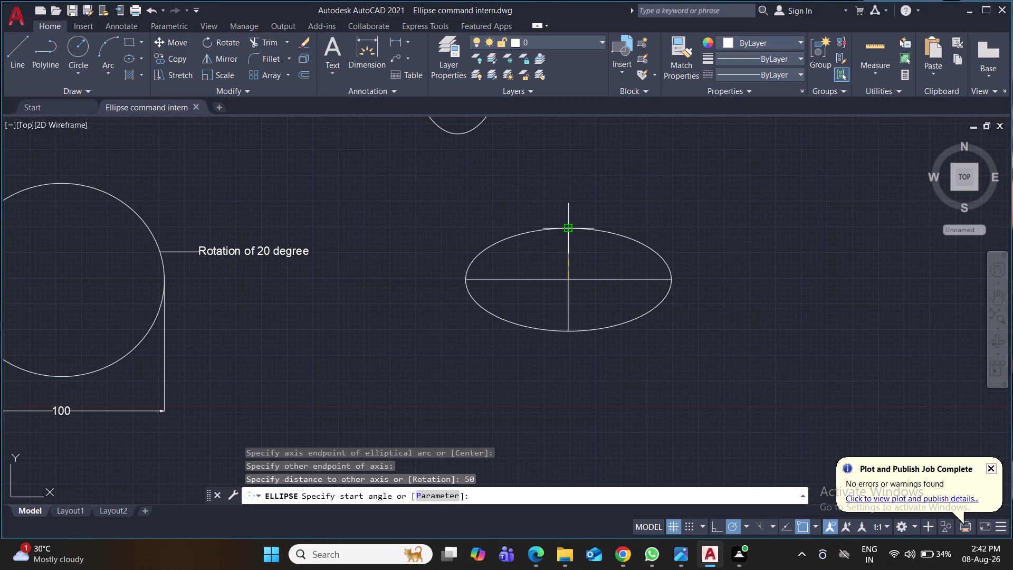
text(45)
key(Return)
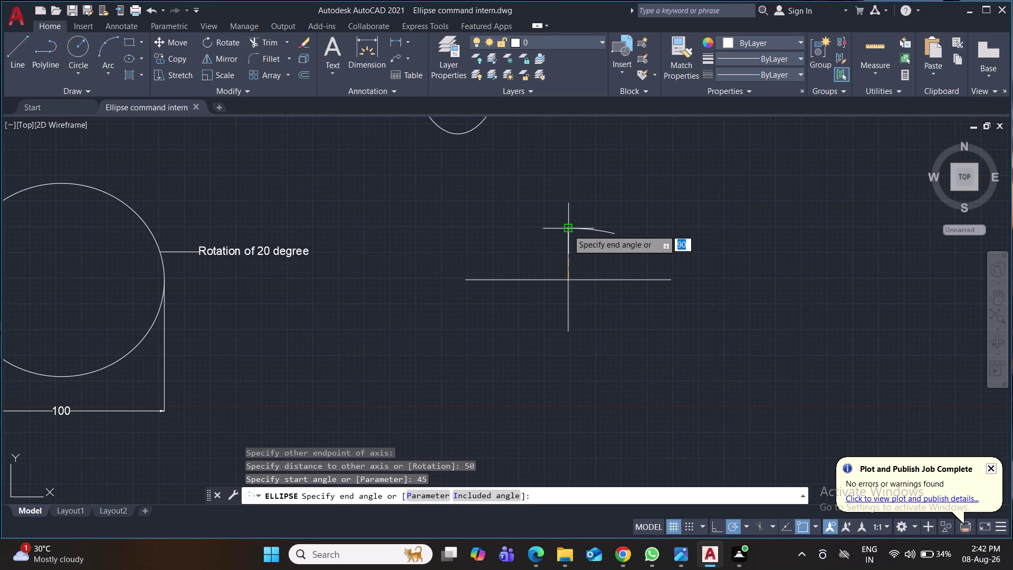
text(2)
text(70)
key(Return)
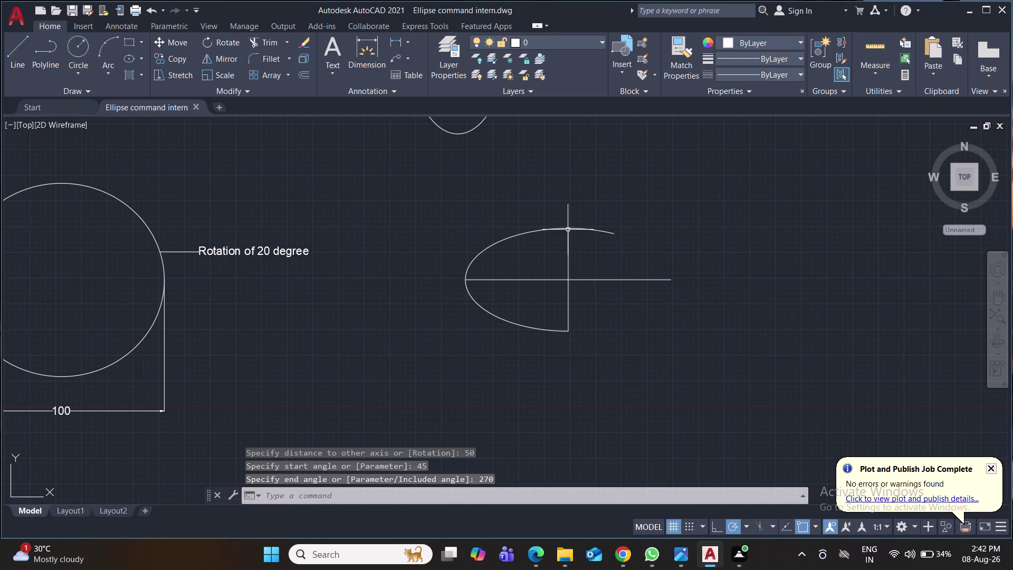
key(ctrl+s)
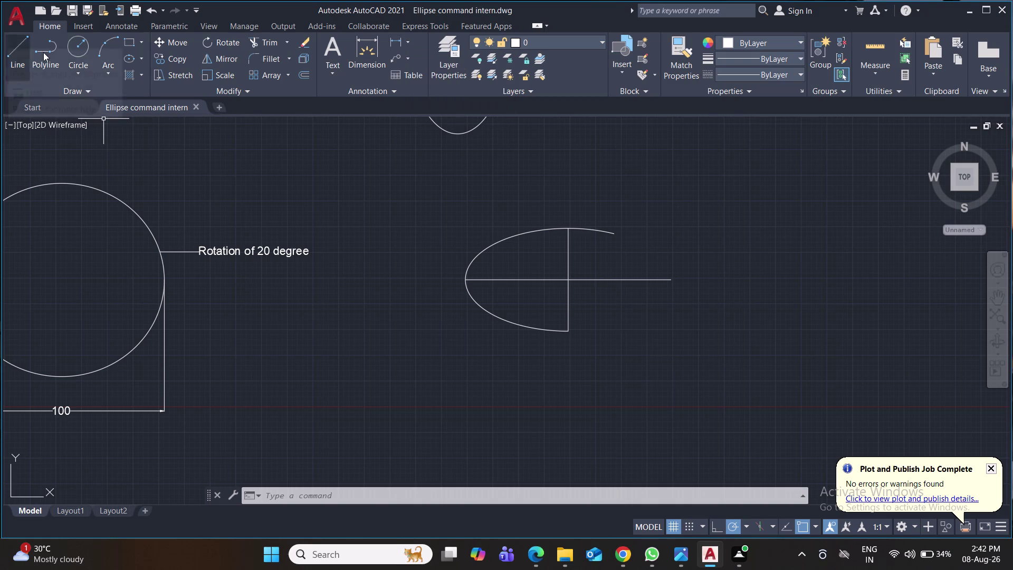
Draw a line from the cross's centre to the arc's 45° endpoint.
click(22, 52)
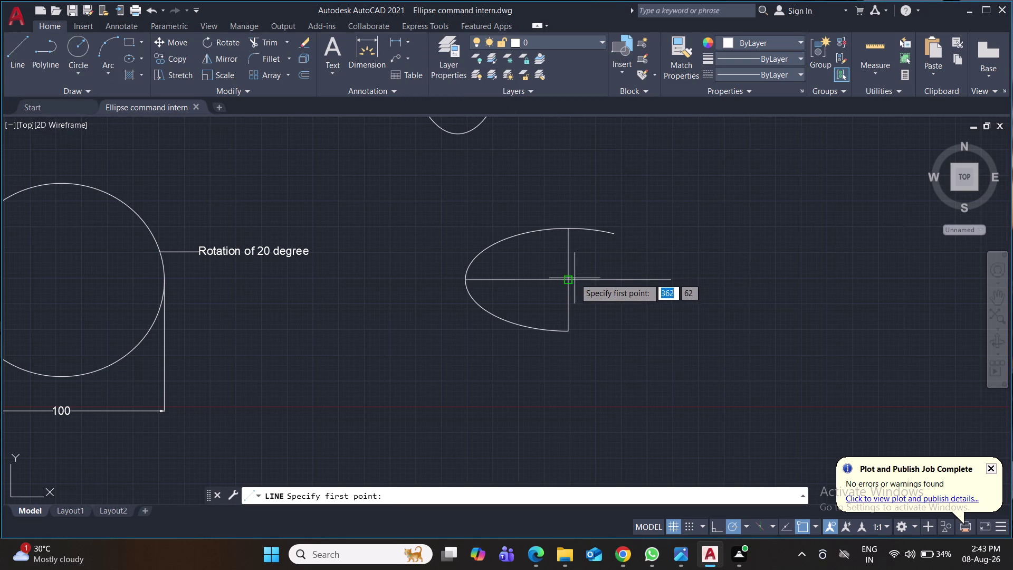
click(567, 281)
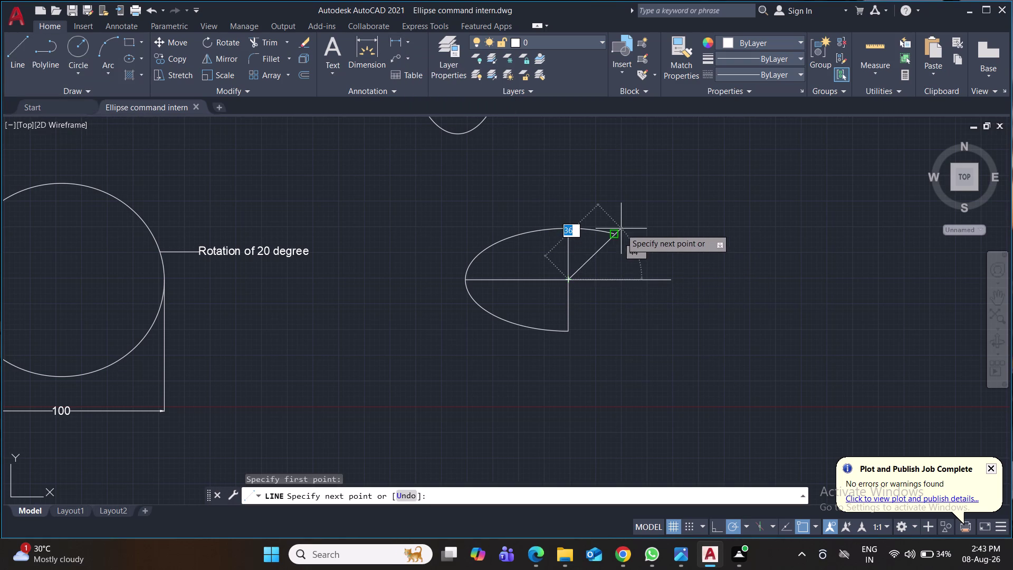
click(616, 235)
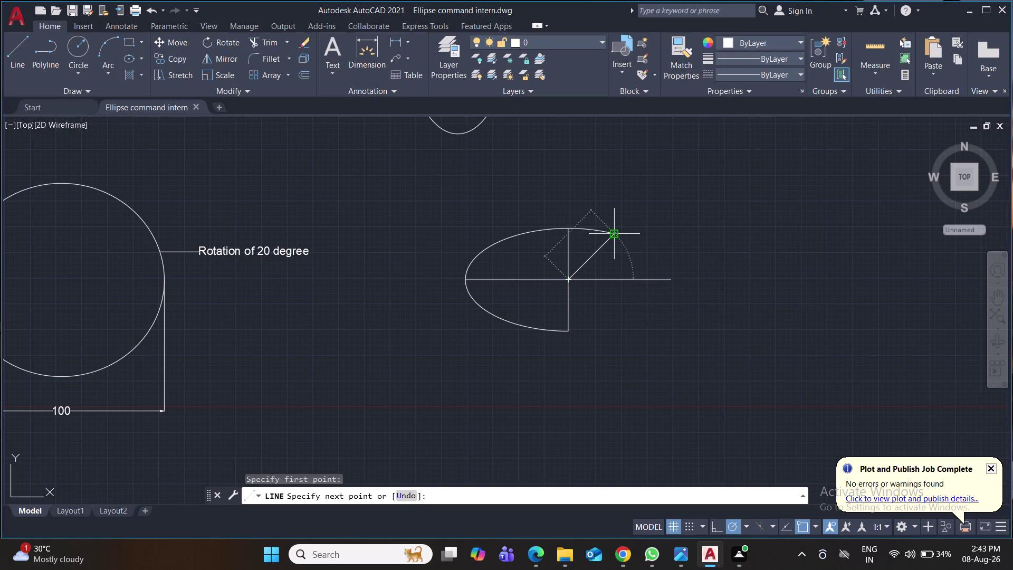
key(Return)
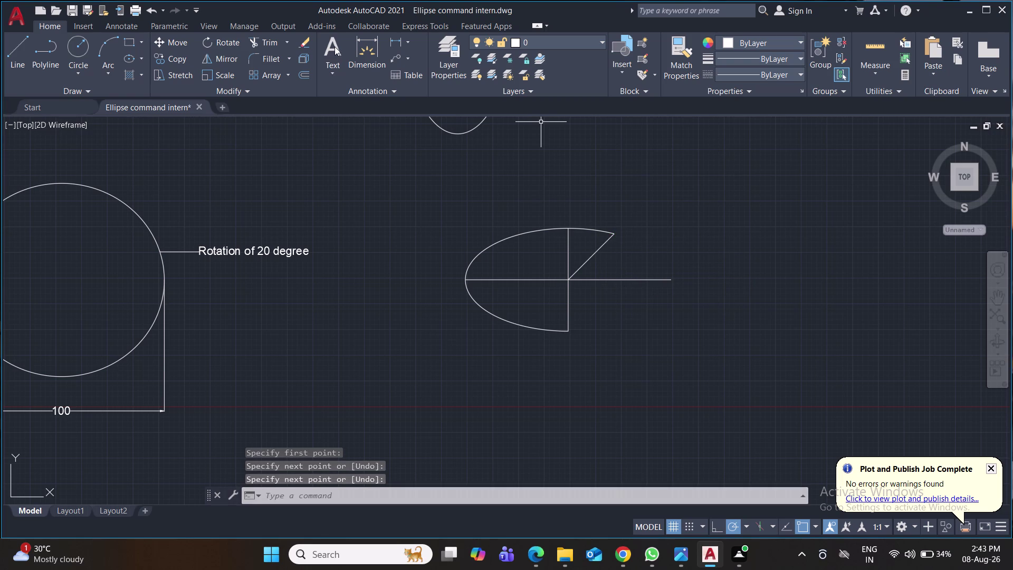
click(408, 39)
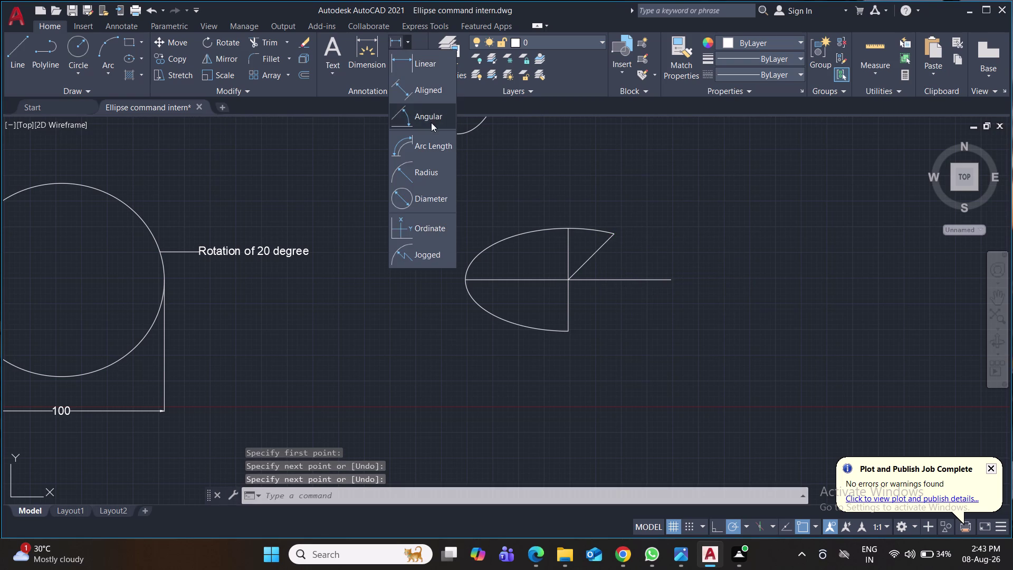
Dimension the 45° angle between the slanted and horizontal lines, then save.
click(432, 119)
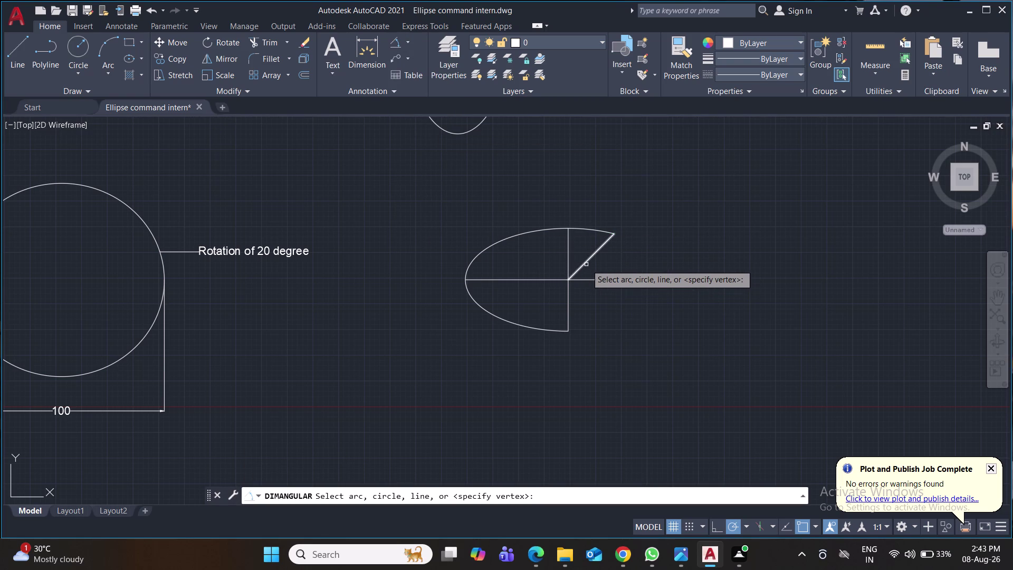
click(585, 263)
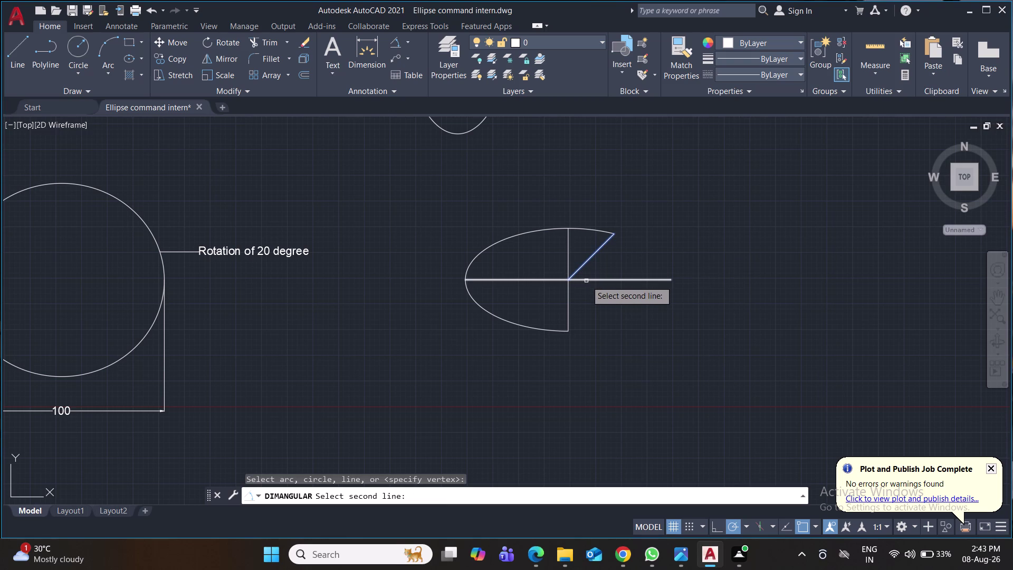
click(589, 279)
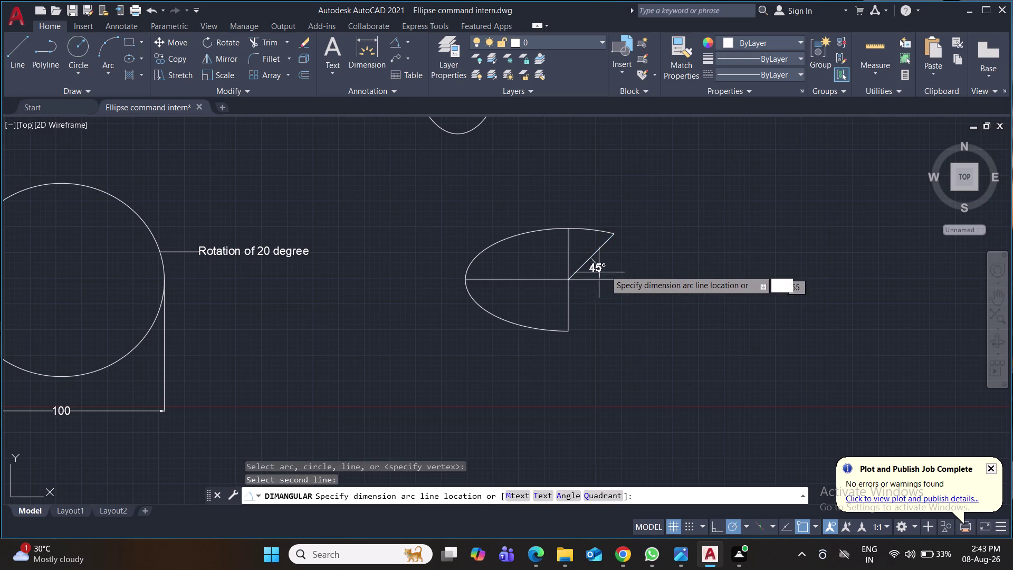
click(602, 267)
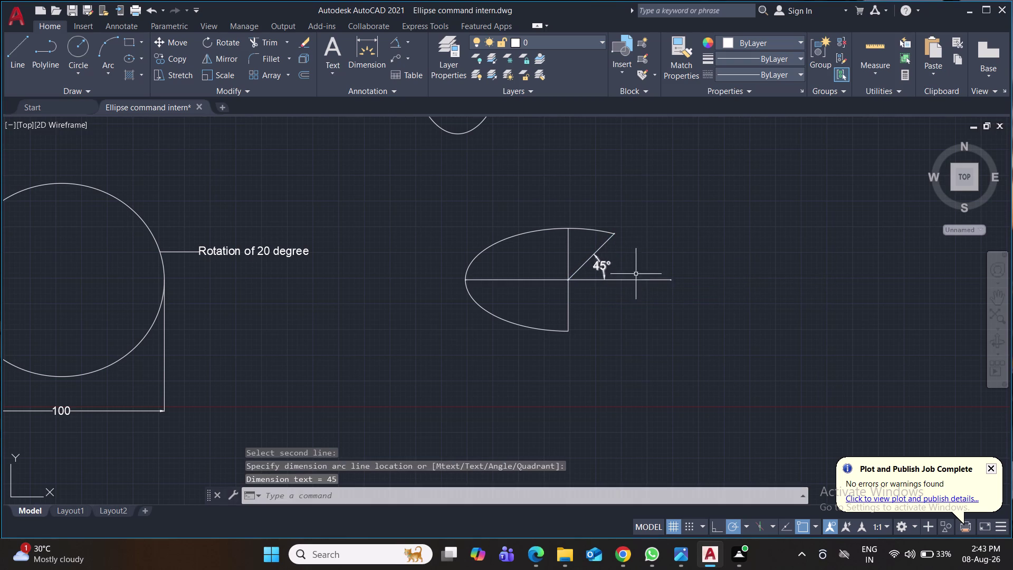
key(ctrl+s)
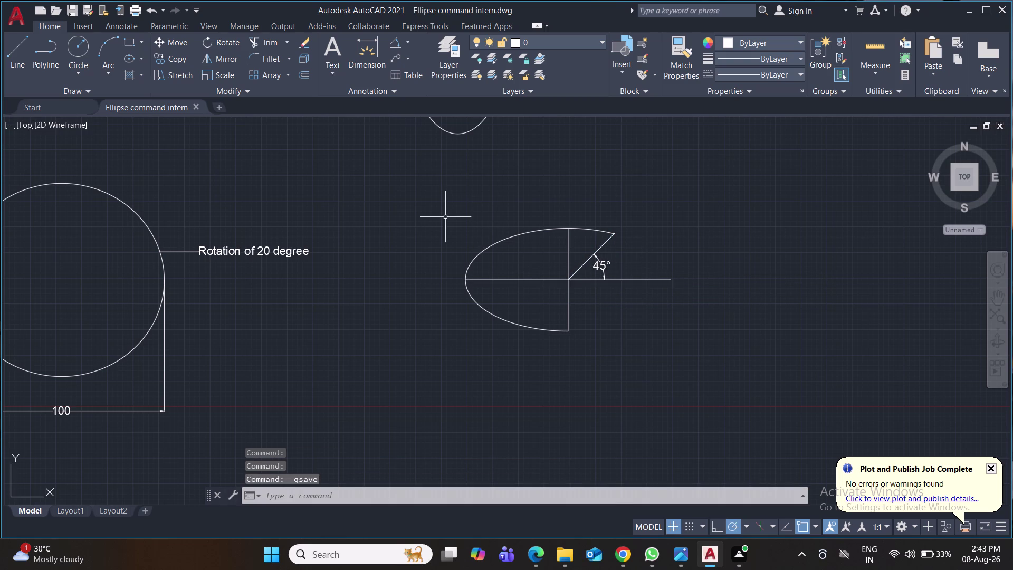
Start an angular dimension between the horizontal and vertical lines, then cancel it.
click(398, 41)
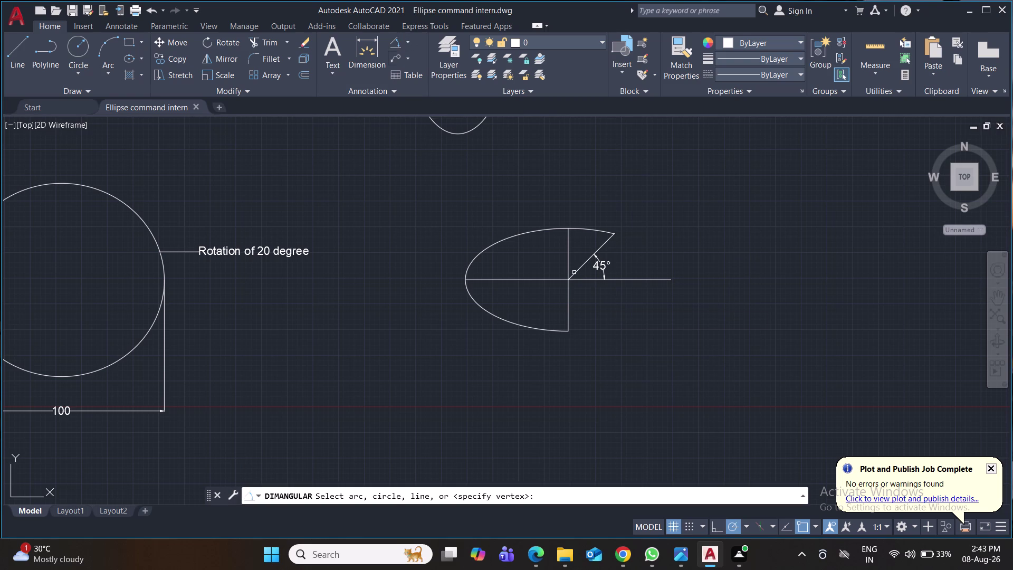
click(623, 279)
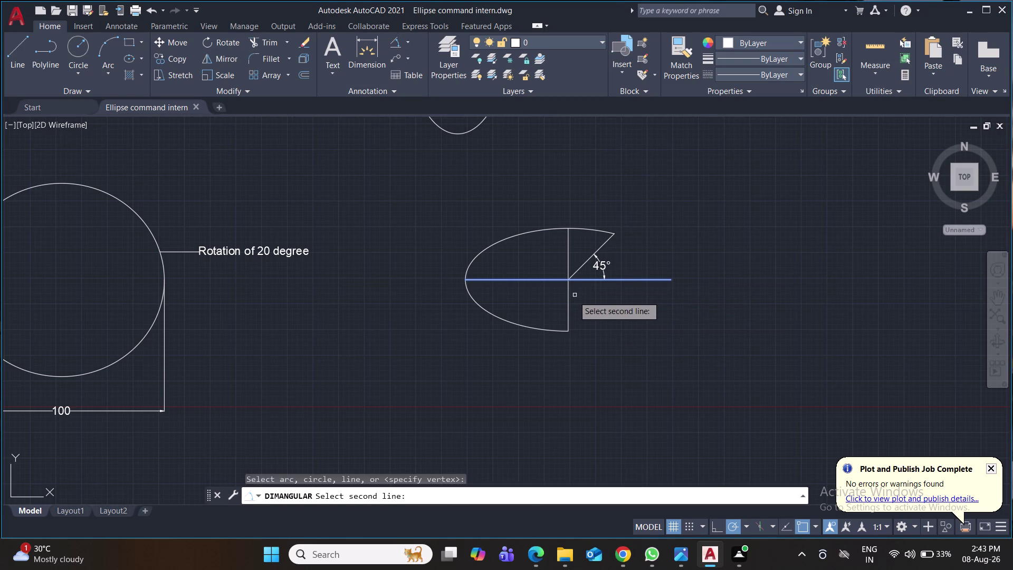
click(569, 298)
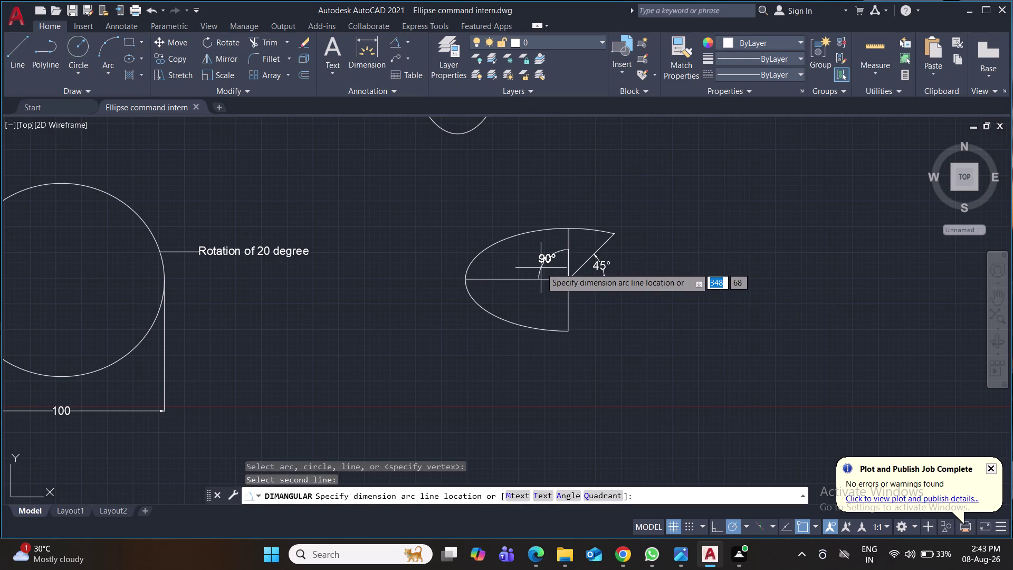
key(Escape)
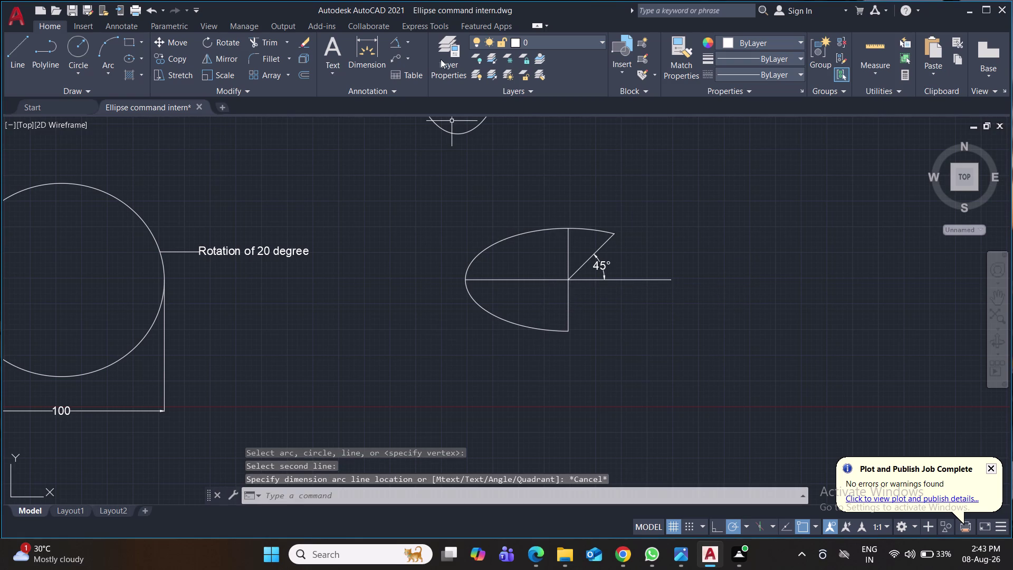
click(407, 39)
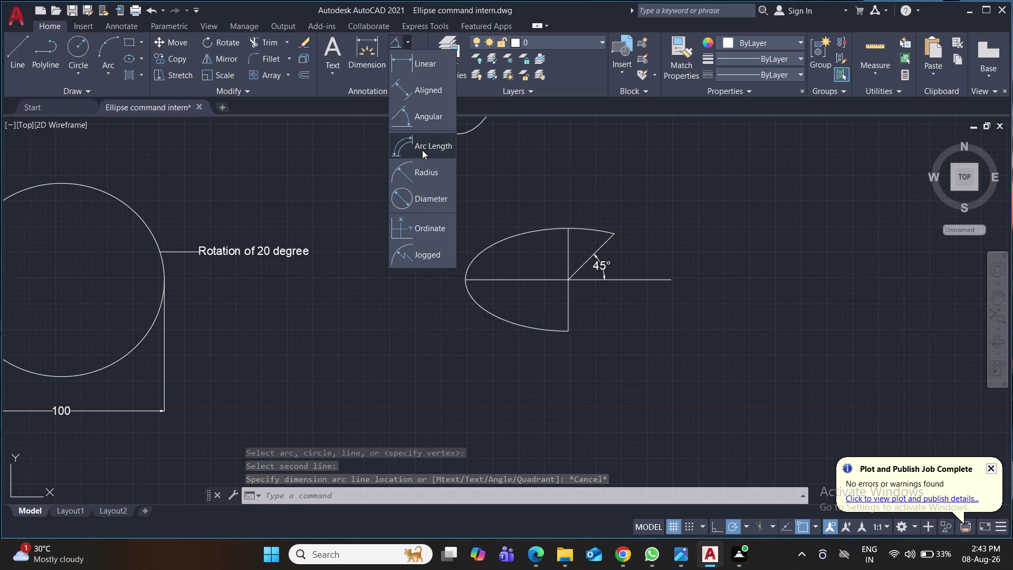
click(423, 150)
click(489, 248)
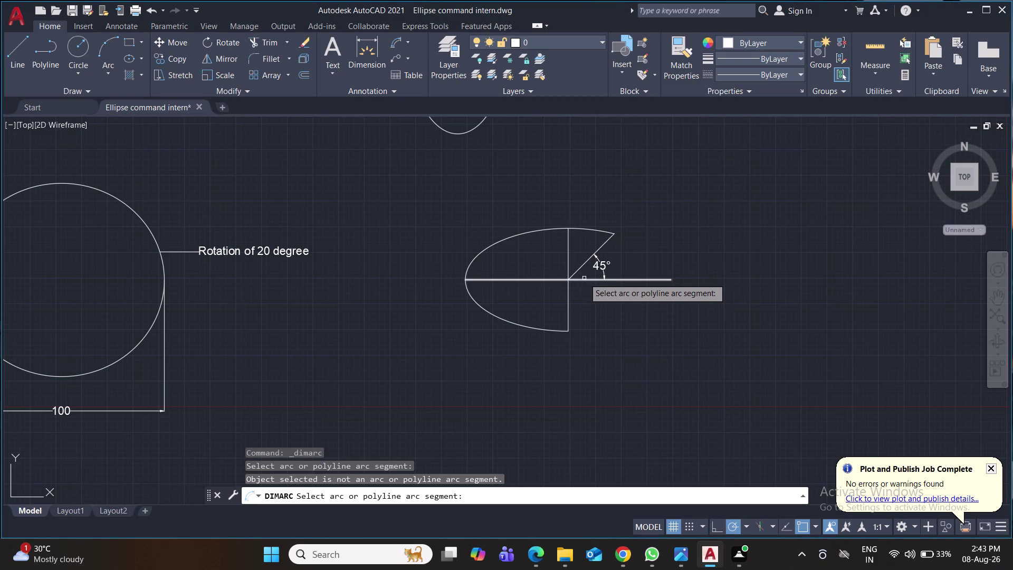
click(585, 278)
click(570, 271)
click(570, 263)
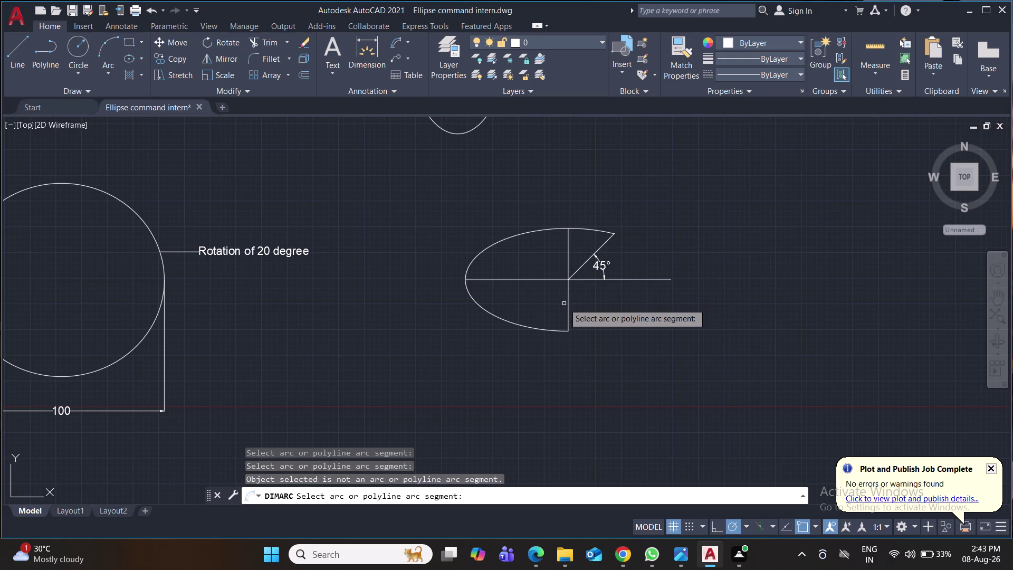
click(568, 301)
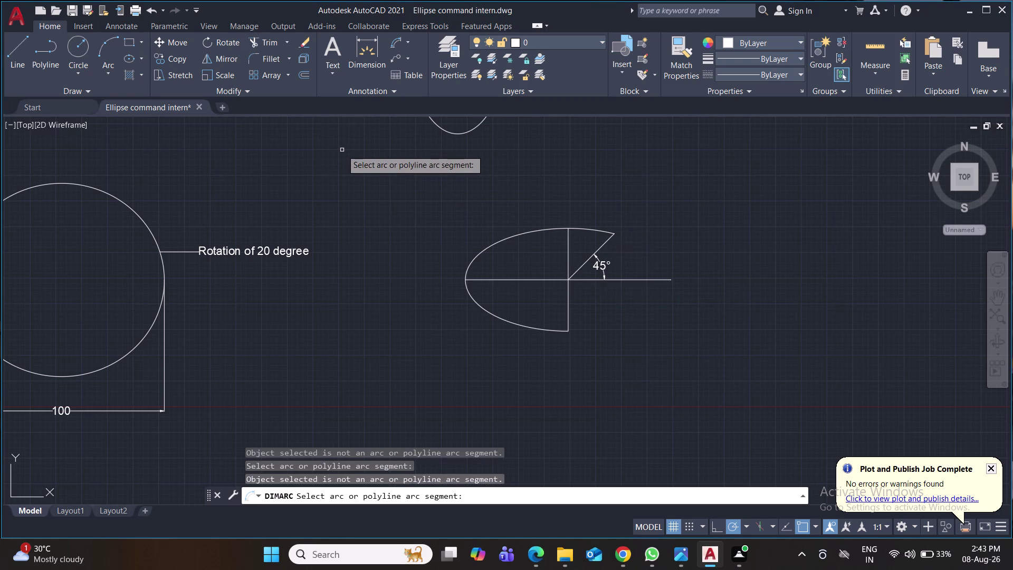
key(Escape)
key(ctrl+s)
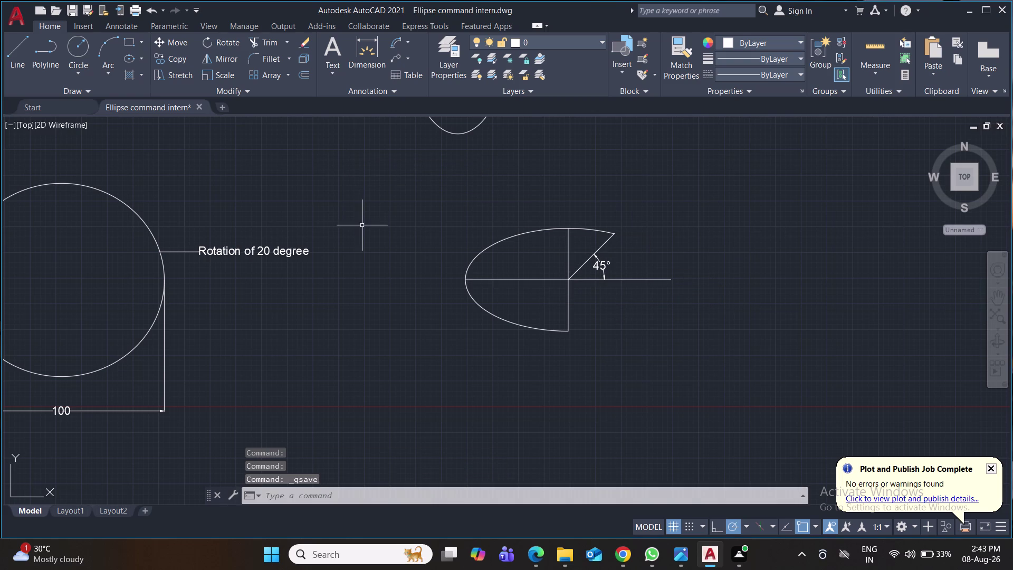
click(409, 46)
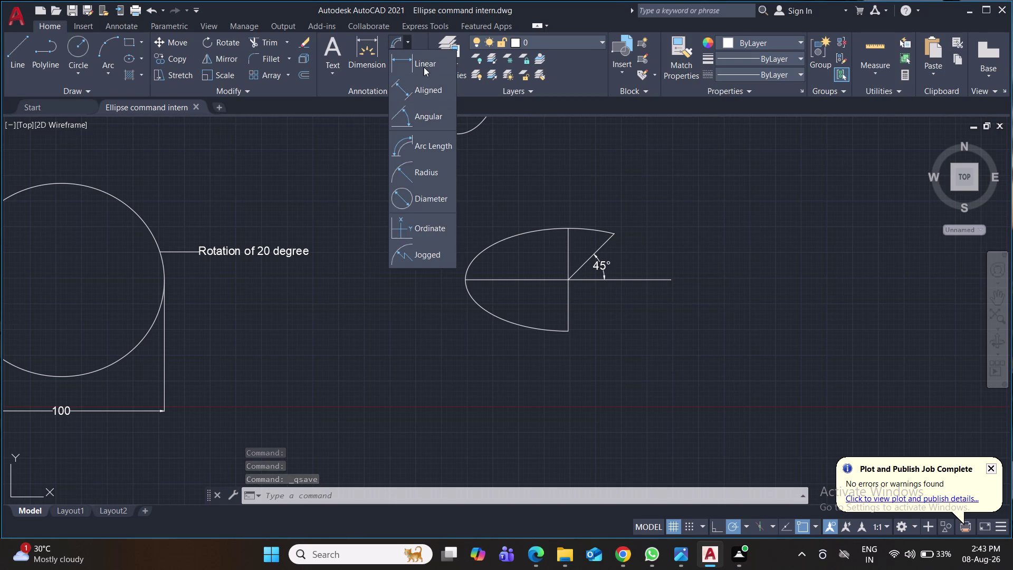
Add a 50 linear dimension below the arc for its horizontal width.
click(423, 67)
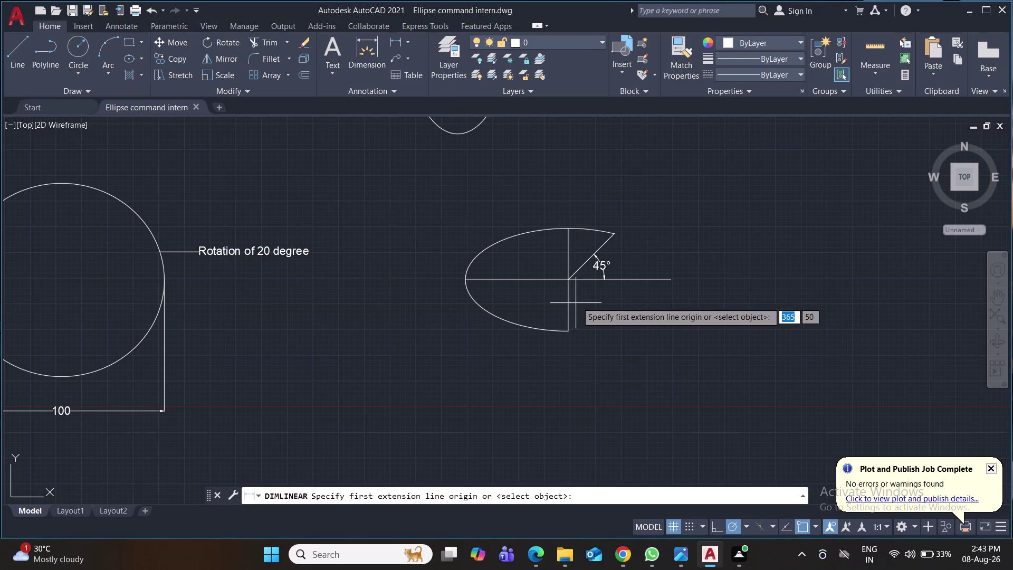
click(572, 331)
click(466, 277)
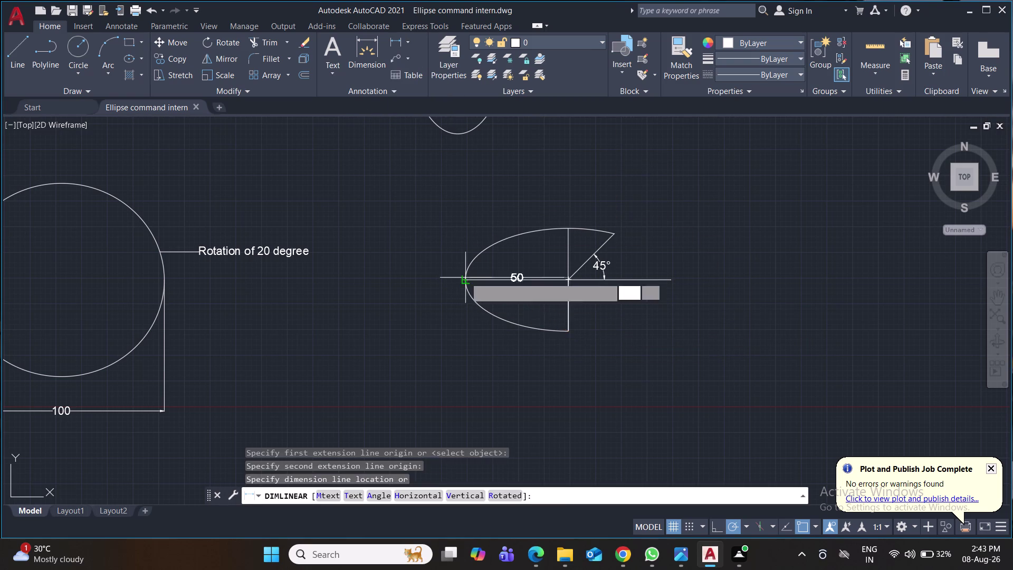
click(474, 350)
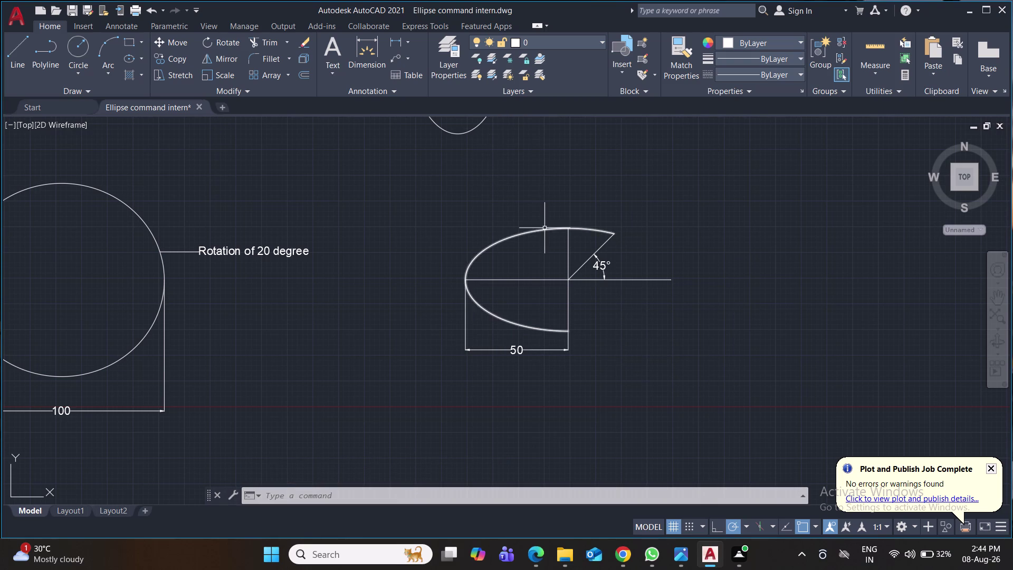
Add a vertical 25 linear dimension right of the arc, then save.
click(394, 39)
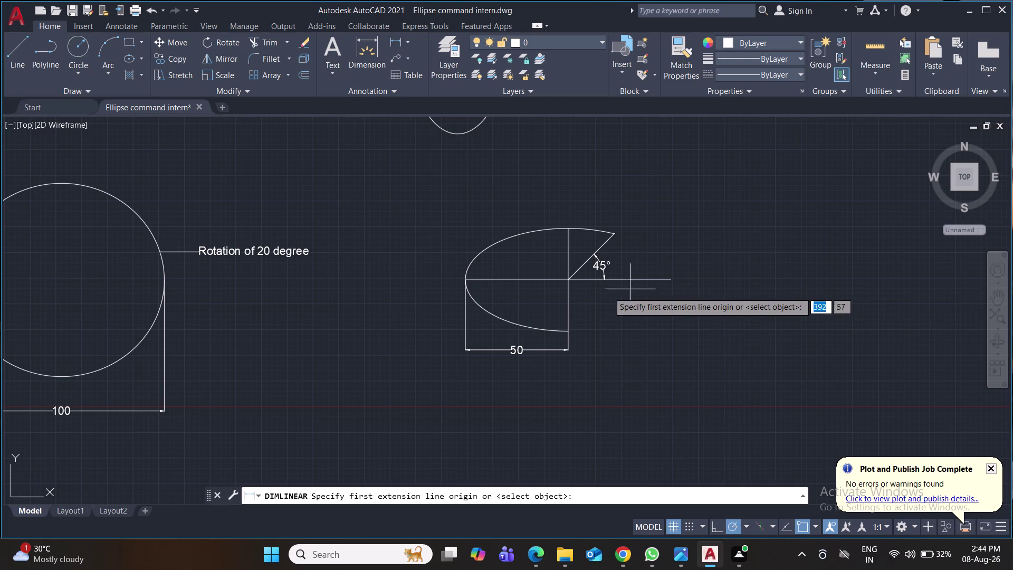
click(571, 281)
click(569, 331)
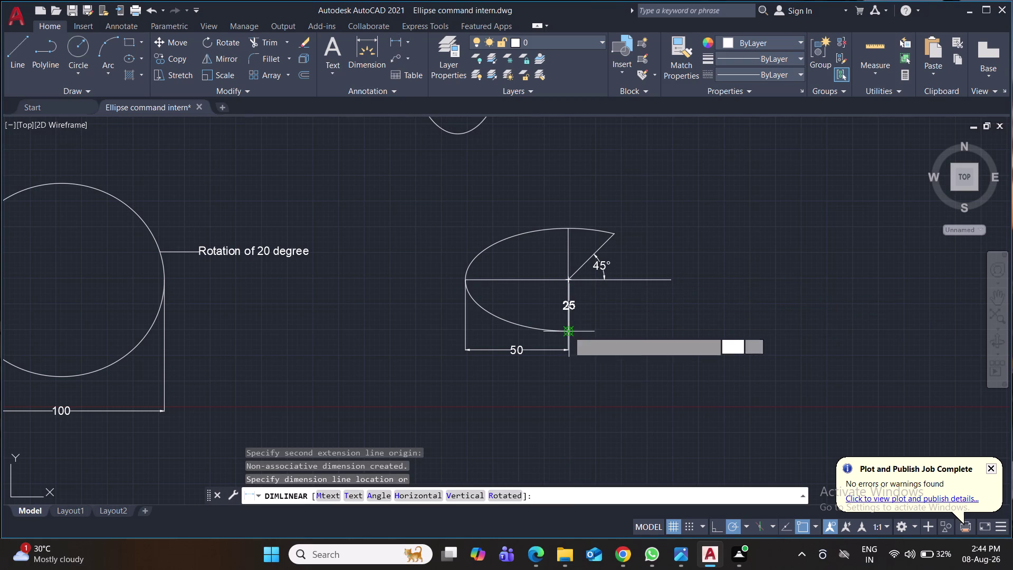
click(636, 330)
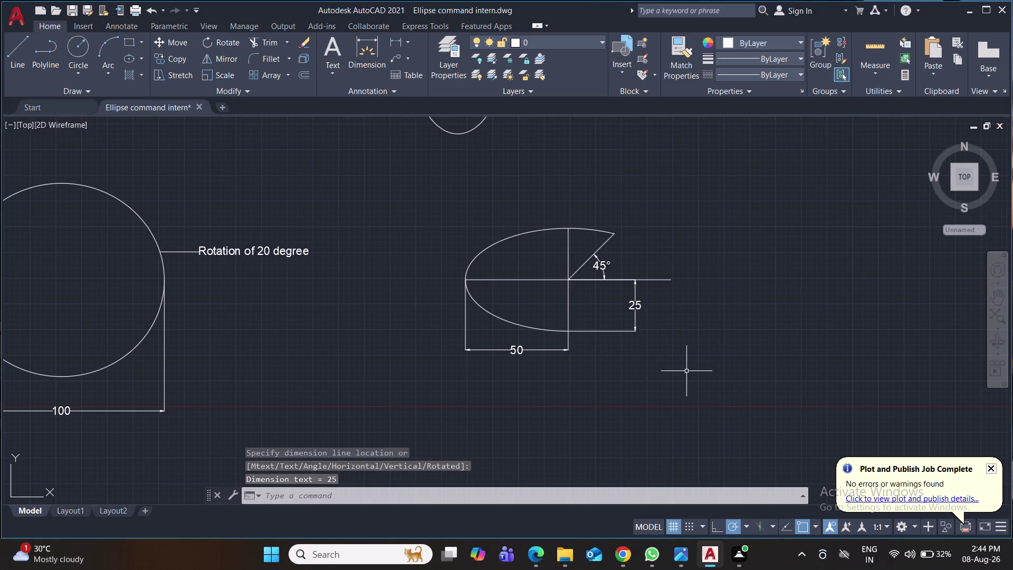
key(ctrl+s)
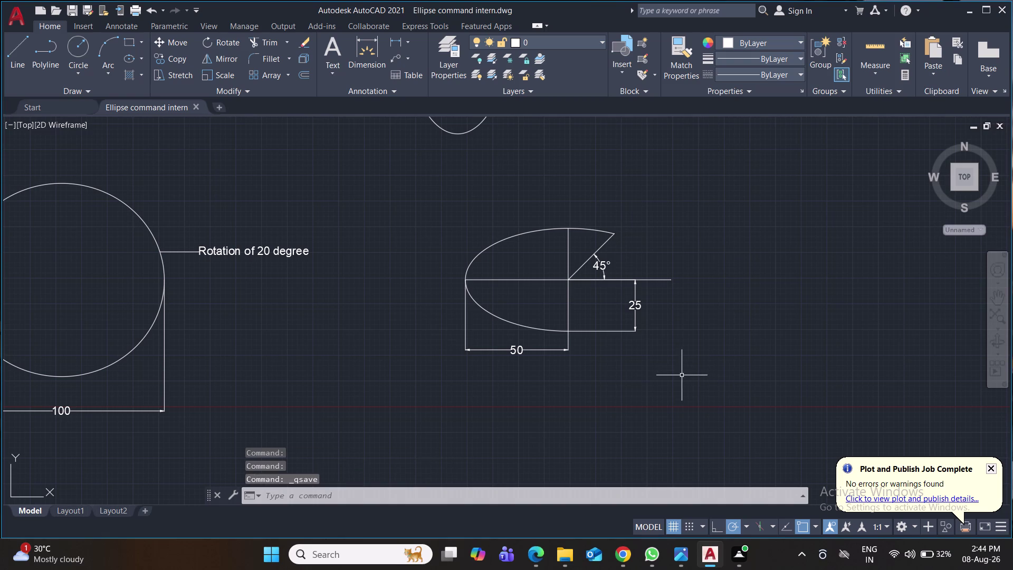
Relocate the UCS origin to the empty area below the figures and save the drawing.
scroll(down, 3)
middle_drag(787, 292, 774, 213)
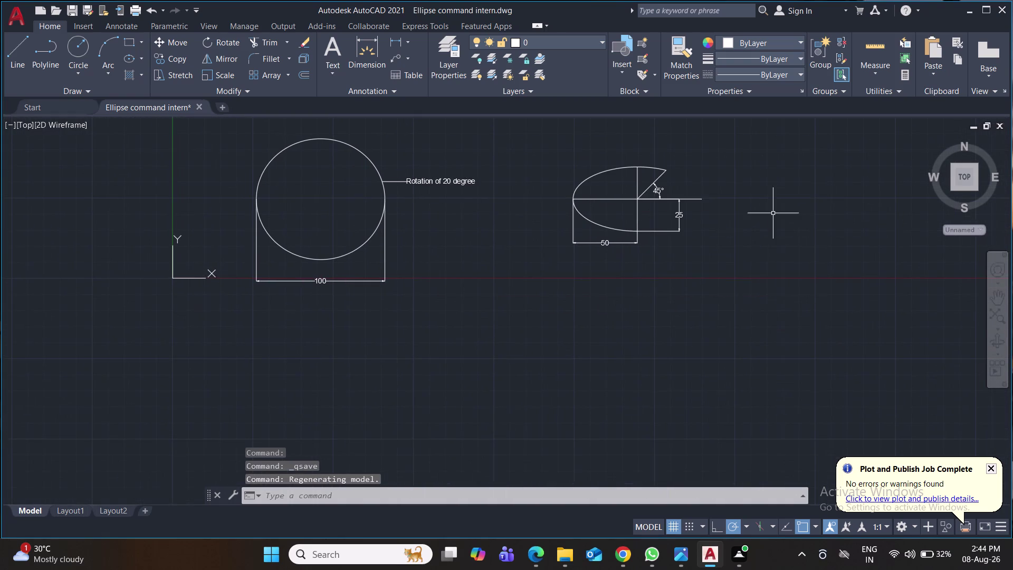
middle_drag(745, 313, 756, 275)
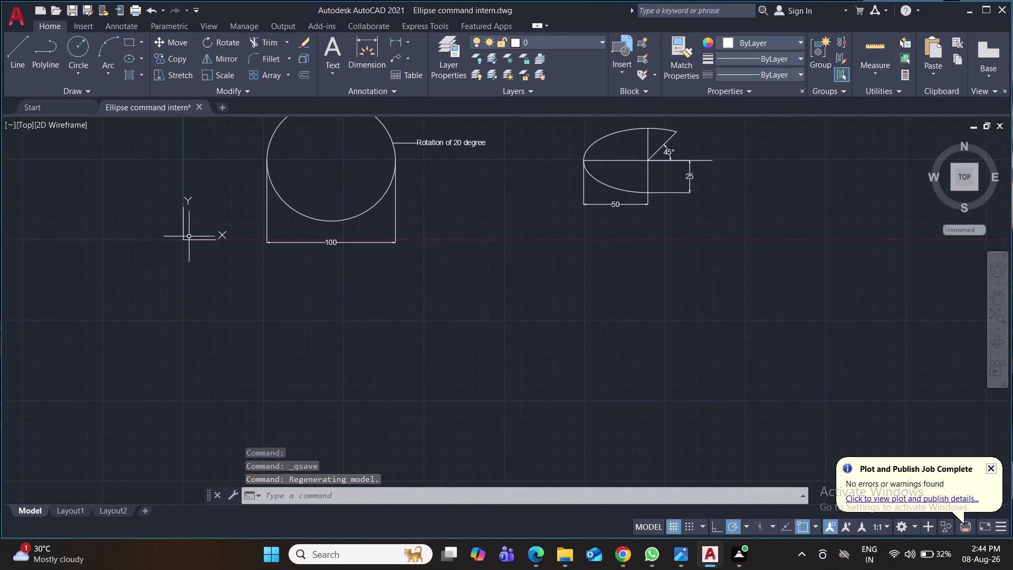
click(185, 238)
click(185, 240)
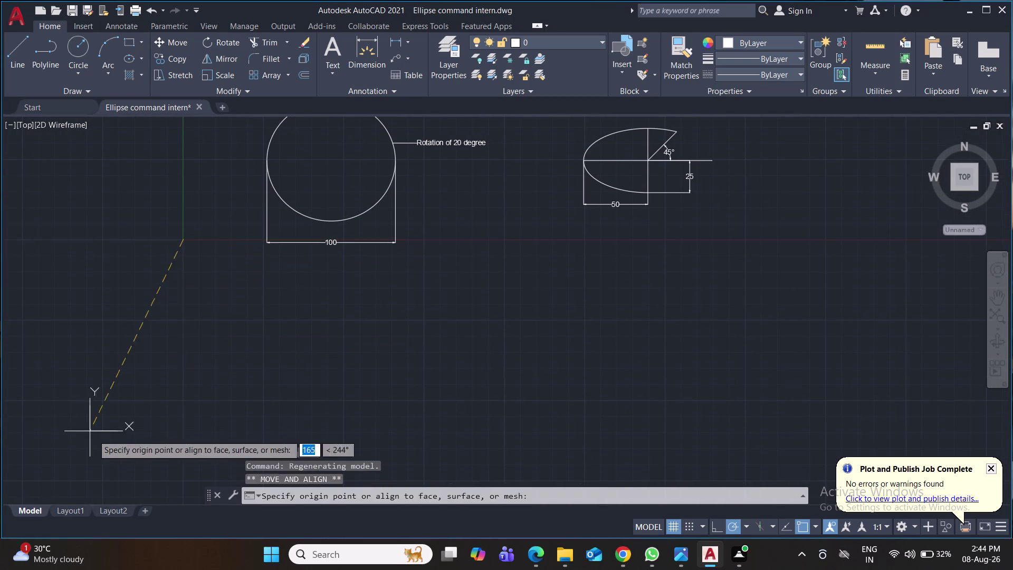
middle_drag(190, 468, 188, 456)
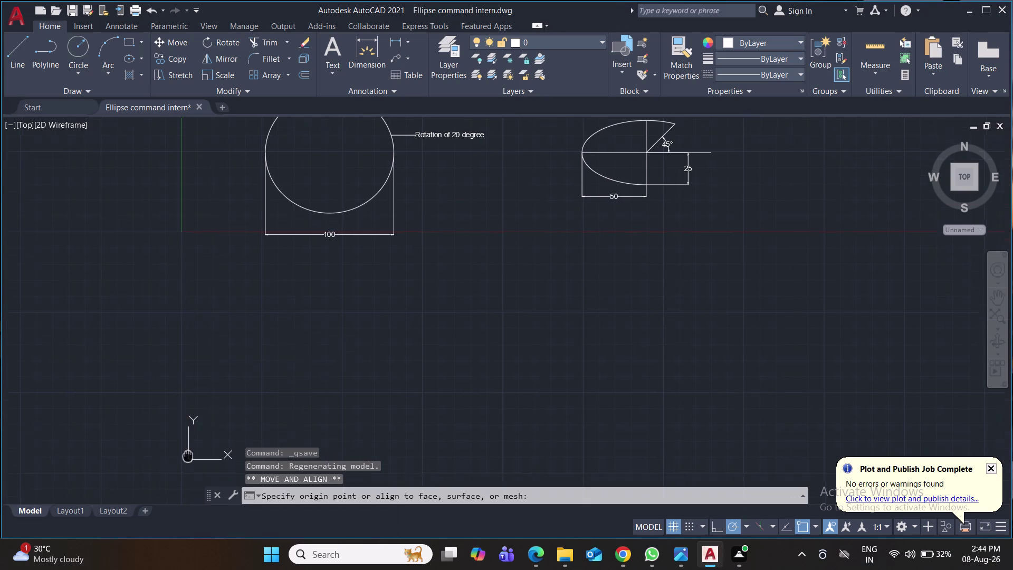
middle_drag(188, 456, 187, 395)
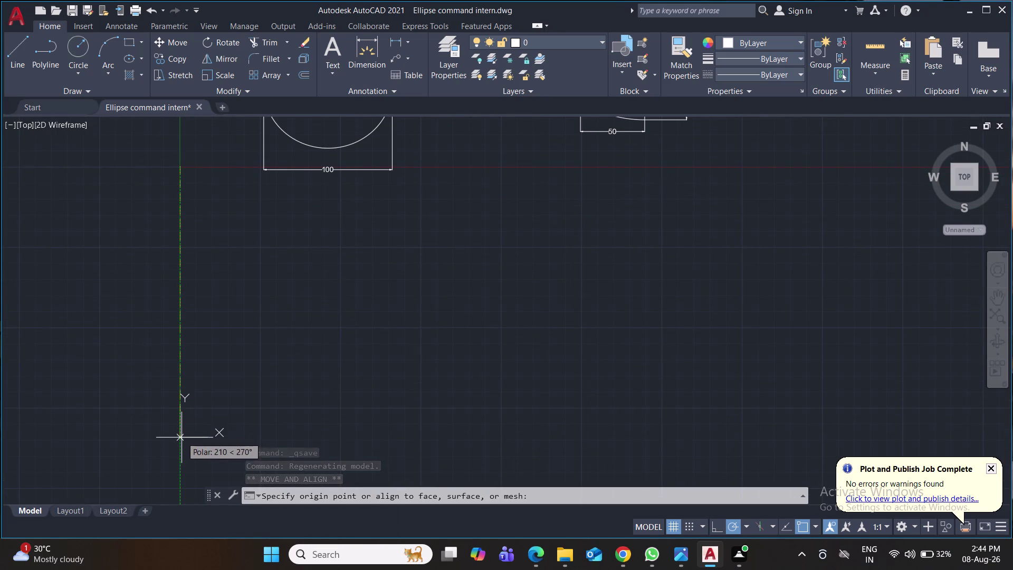
click(182, 437)
key(ctrl+s)
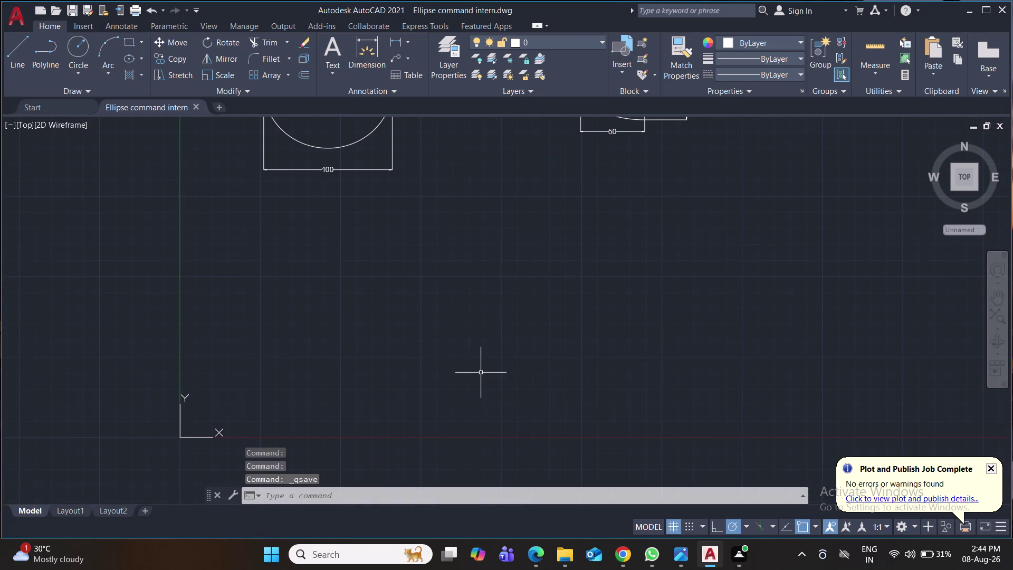
click(25, 63)
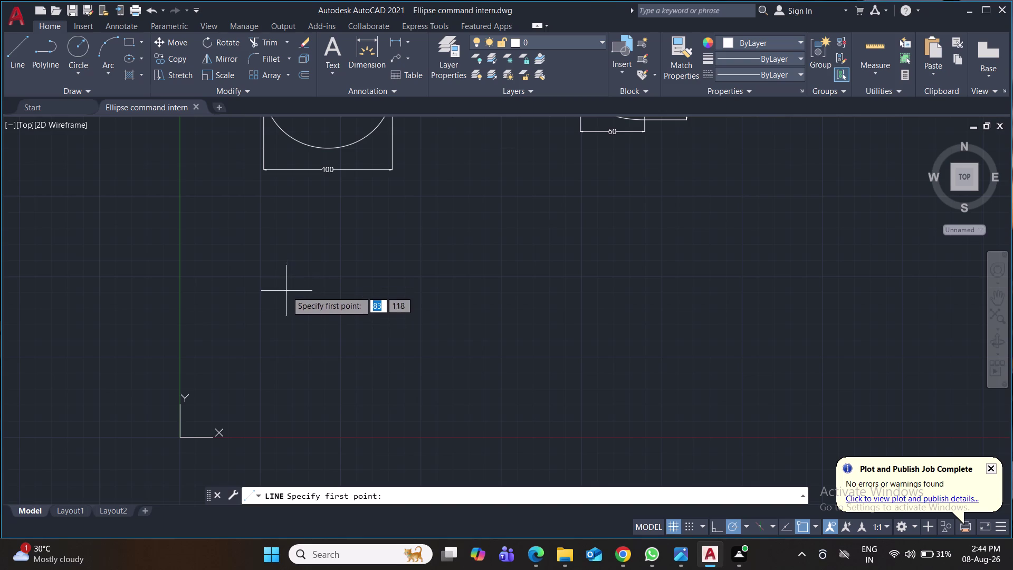
Draw a 100-unit vertical line rising from a point on the x-axis.
click(285, 436)
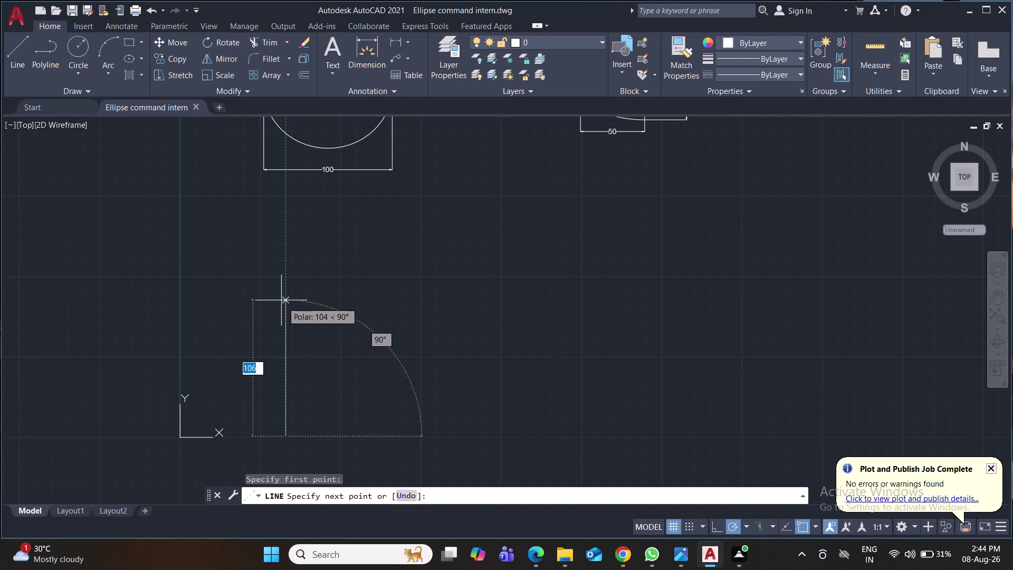
text(100)
key(Return)
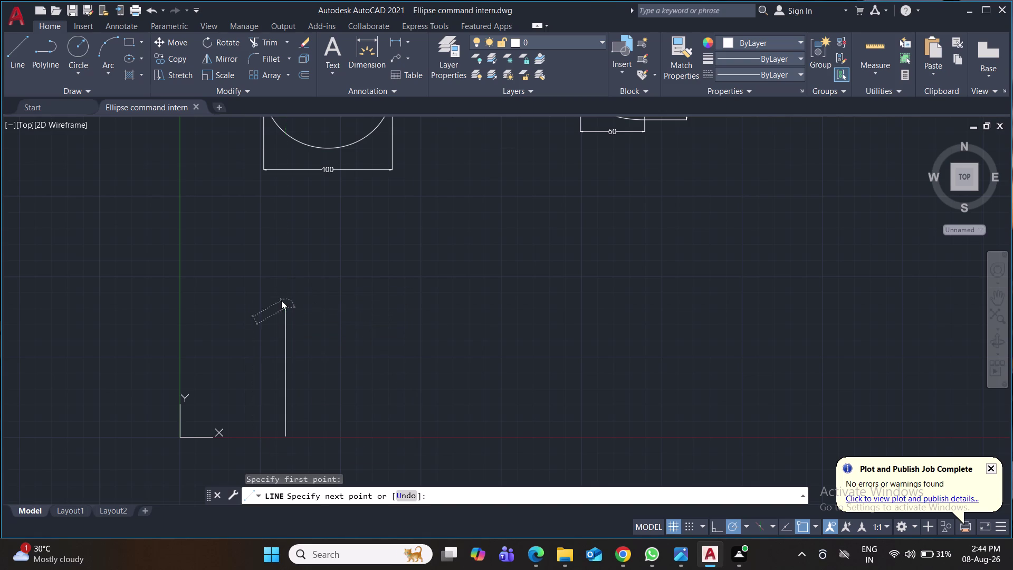
key(space)
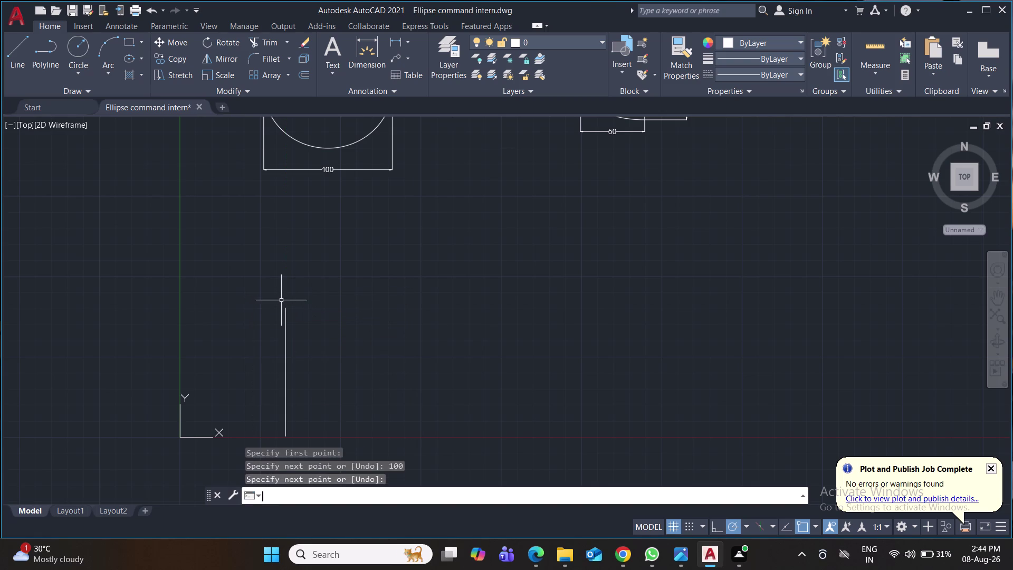